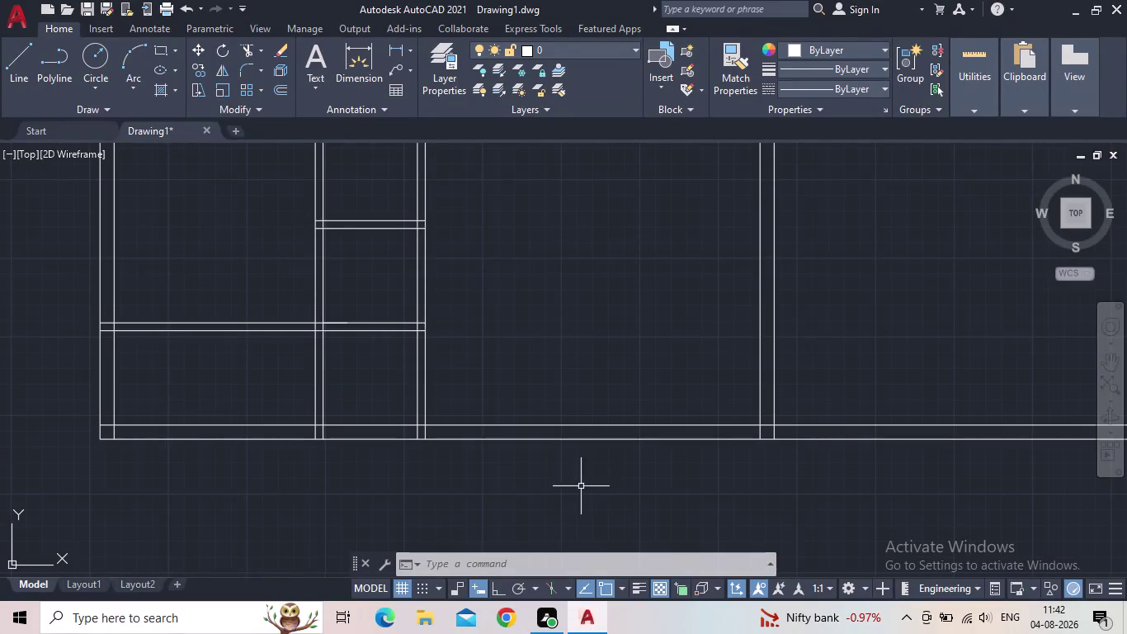
Pan and zoom the plan toward the right-hand wall area.
middle_drag(592, 491, 592, 479)
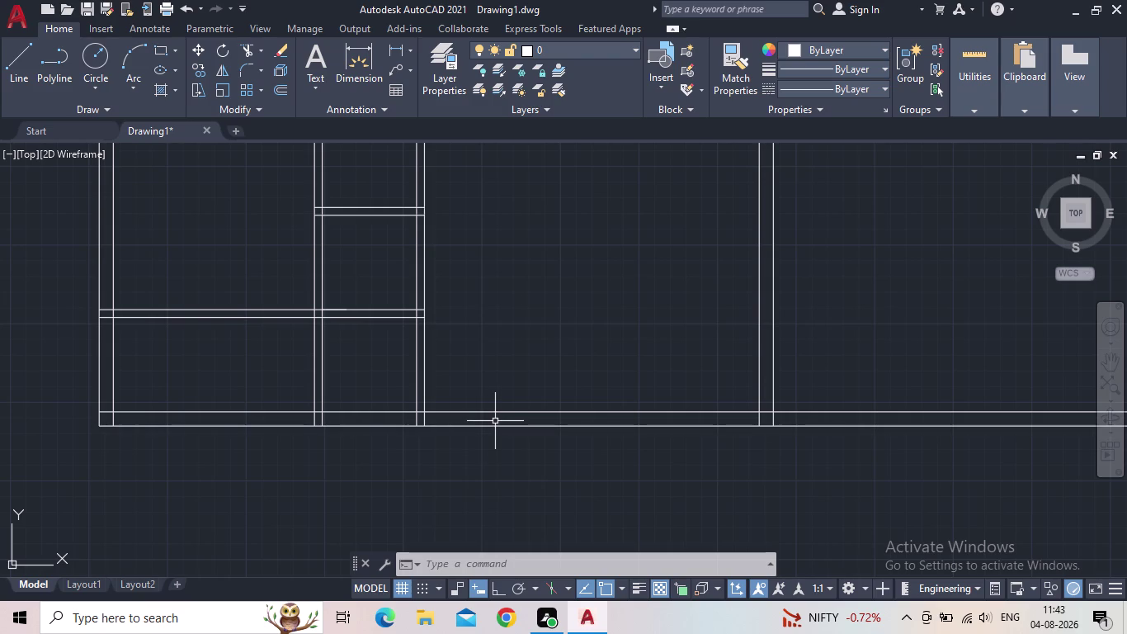
middle_drag(532, 495, 620, 482)
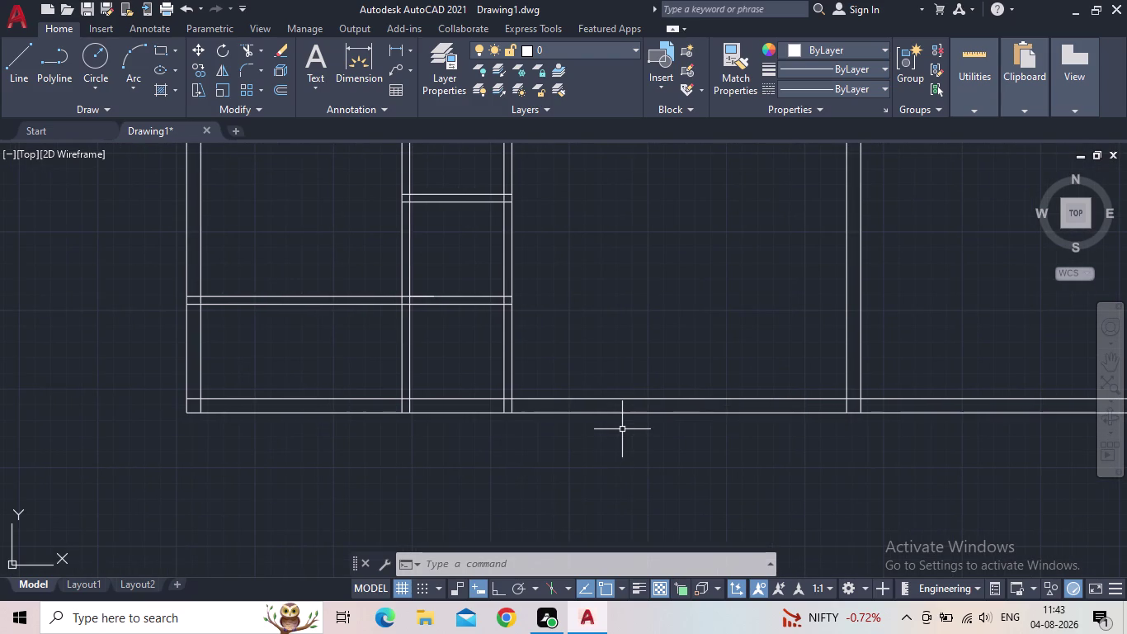
scroll(down, 3)
middle_drag(622, 462, 551, 443)
scroll(up, 3)
key(l)
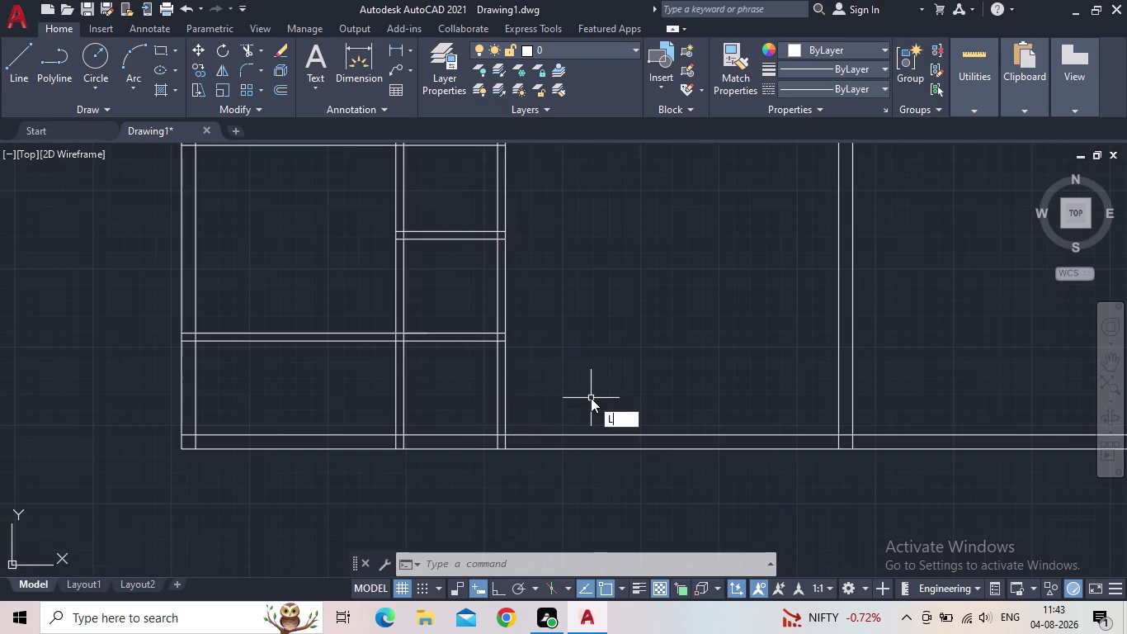
key(BackSpace)
Start a 13'2" offset of the bottom wall line, then abandon it.
key(o)
key(Return)
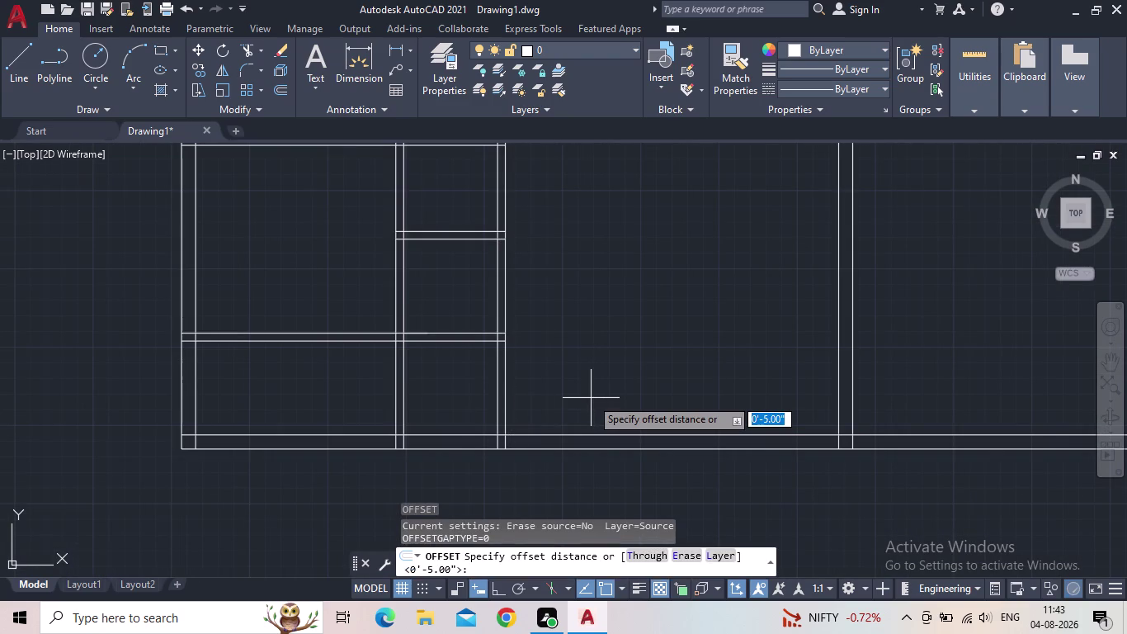
text(13'2)
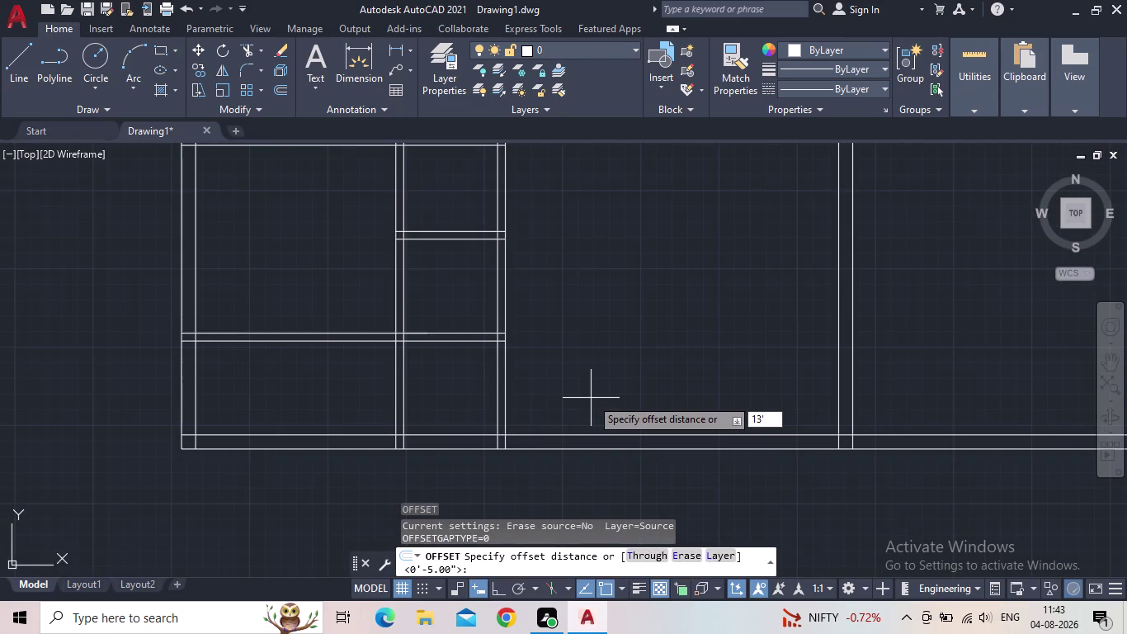
text(")
key(Return)
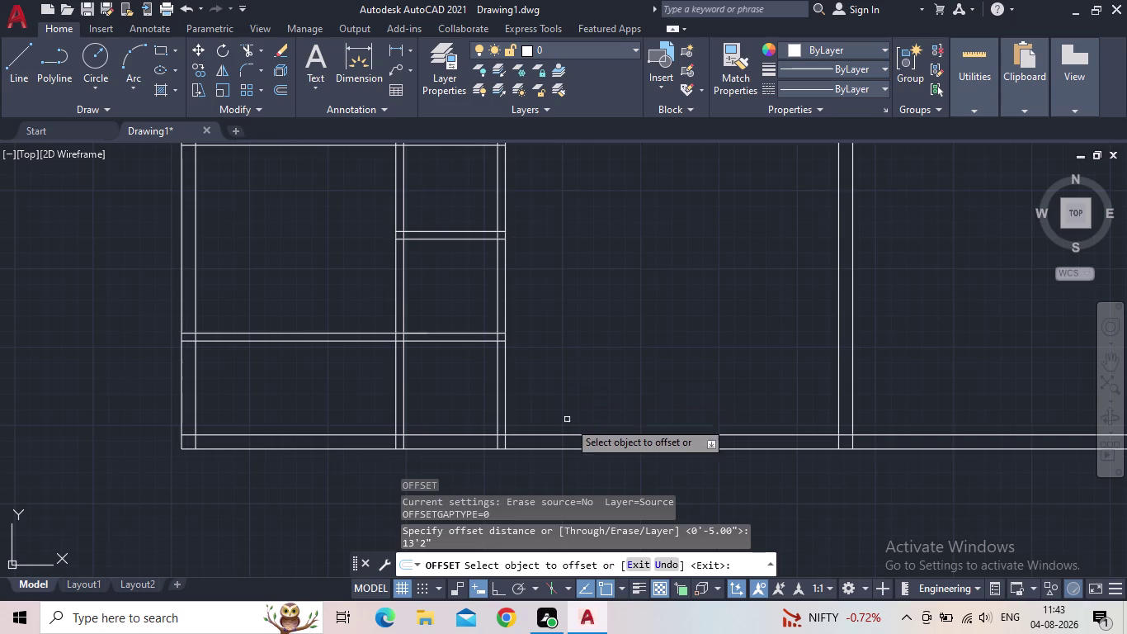
click(592, 435)
scroll(down, 3)
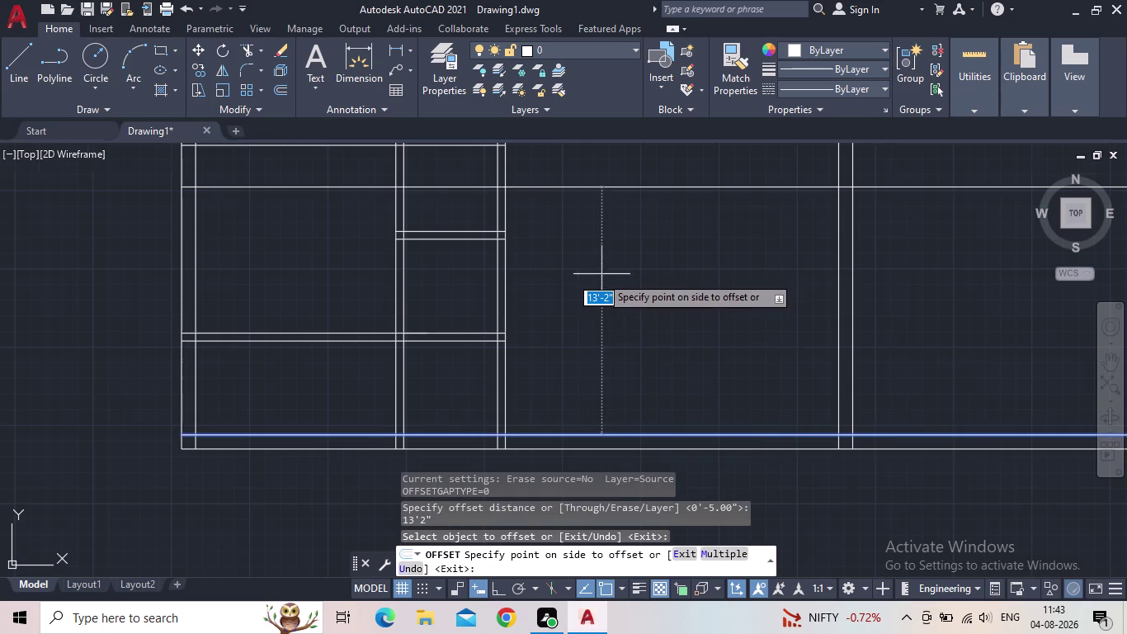
middle_drag(601, 275, 575, 344)
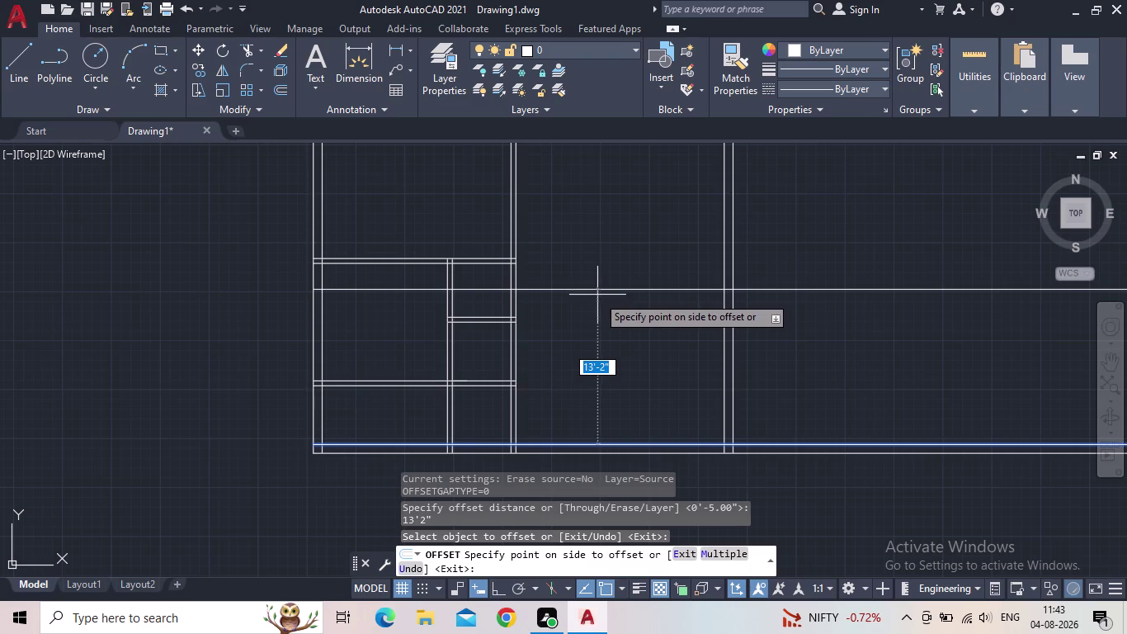
key(Escape)
scroll(down, 3)
middle_drag(597, 332, 554, 376)
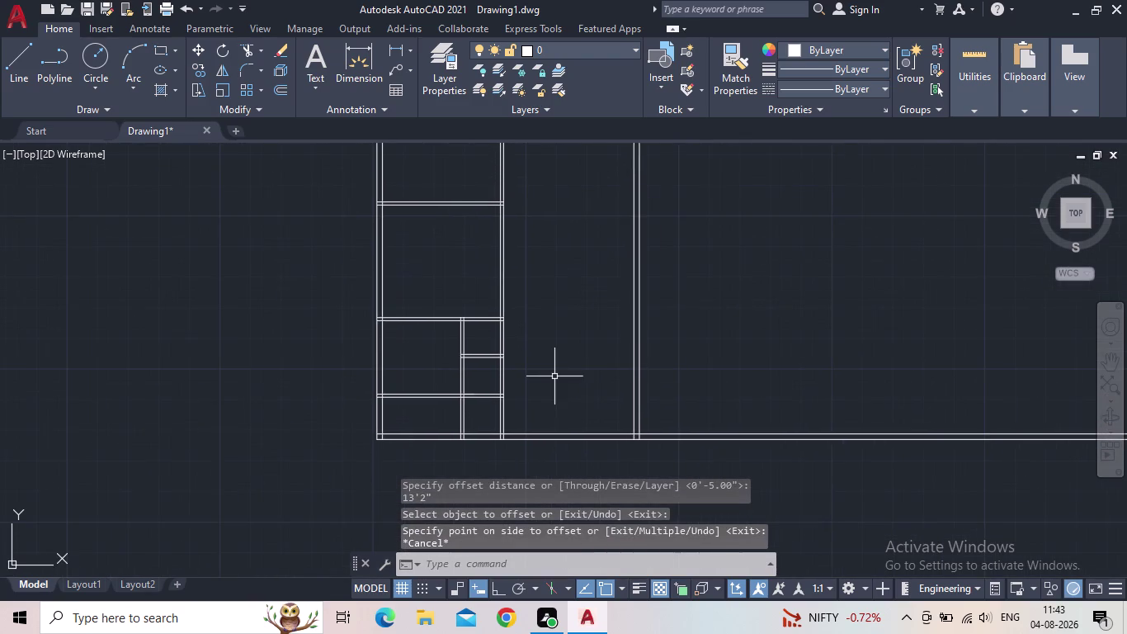
Try extending a wall line with EX, then cancel the failed attempt.
text(EX)
key(space)
scroll(up, 3)
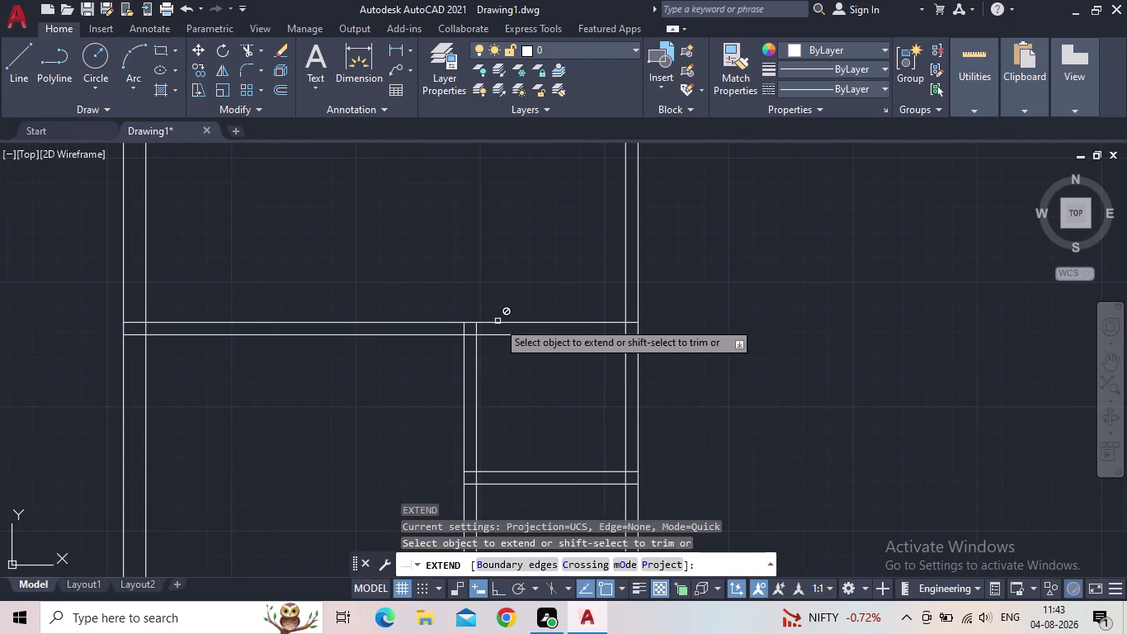
click(529, 321)
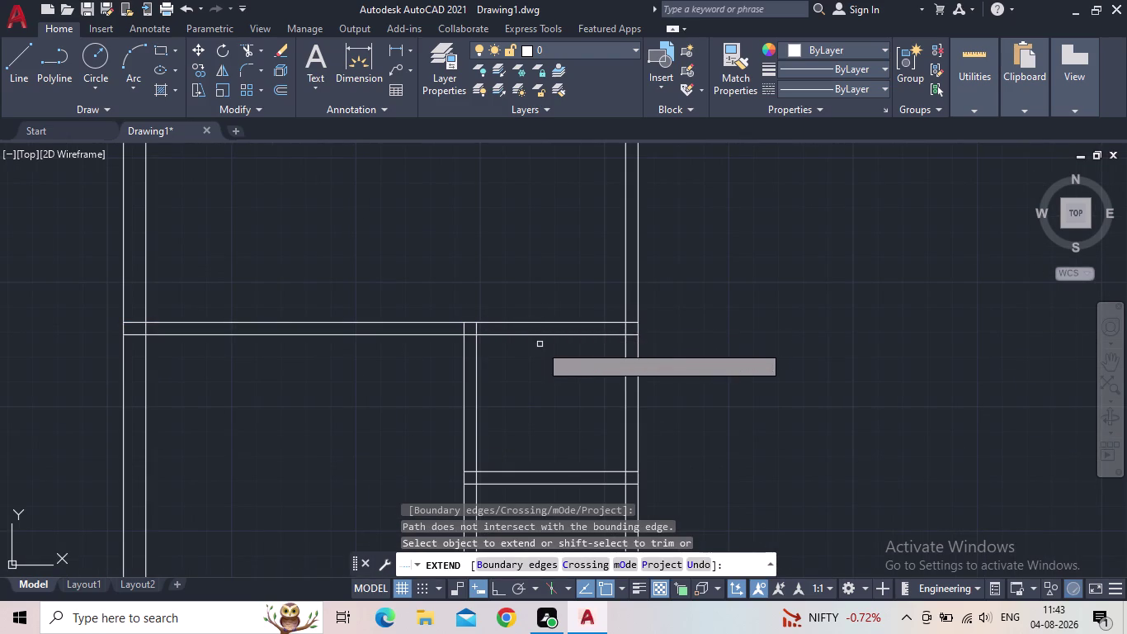
click(540, 334)
key(Escape)
key(Escape)
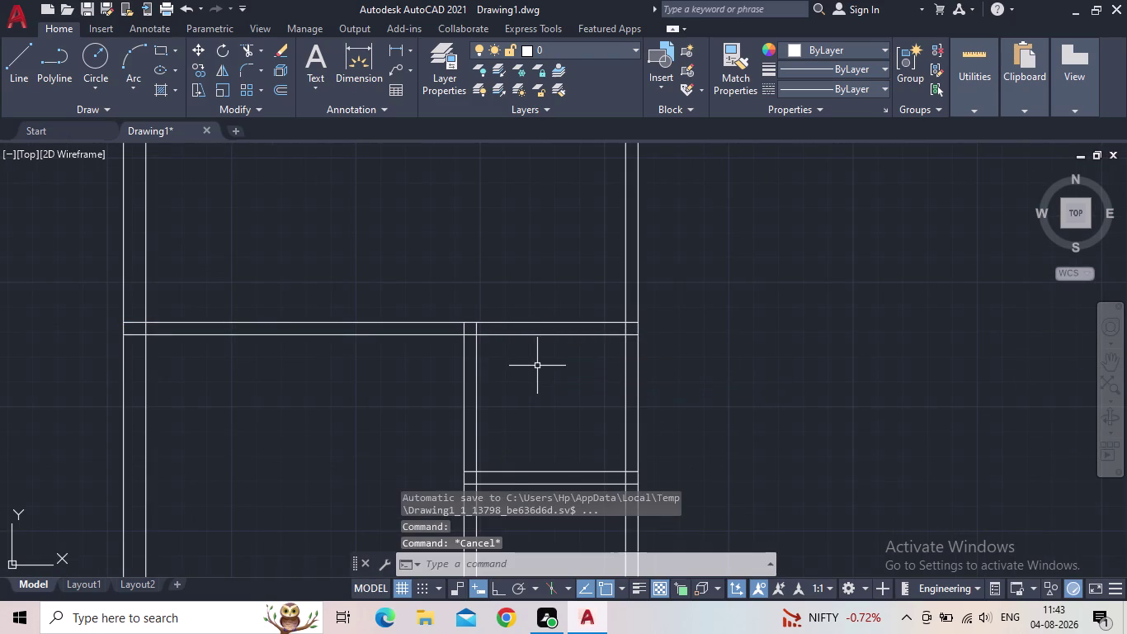
Extend both horizontal wall lines to the right wall using picks and a fence.
text(E)
text(X)
key(space)
scroll(down, 3)
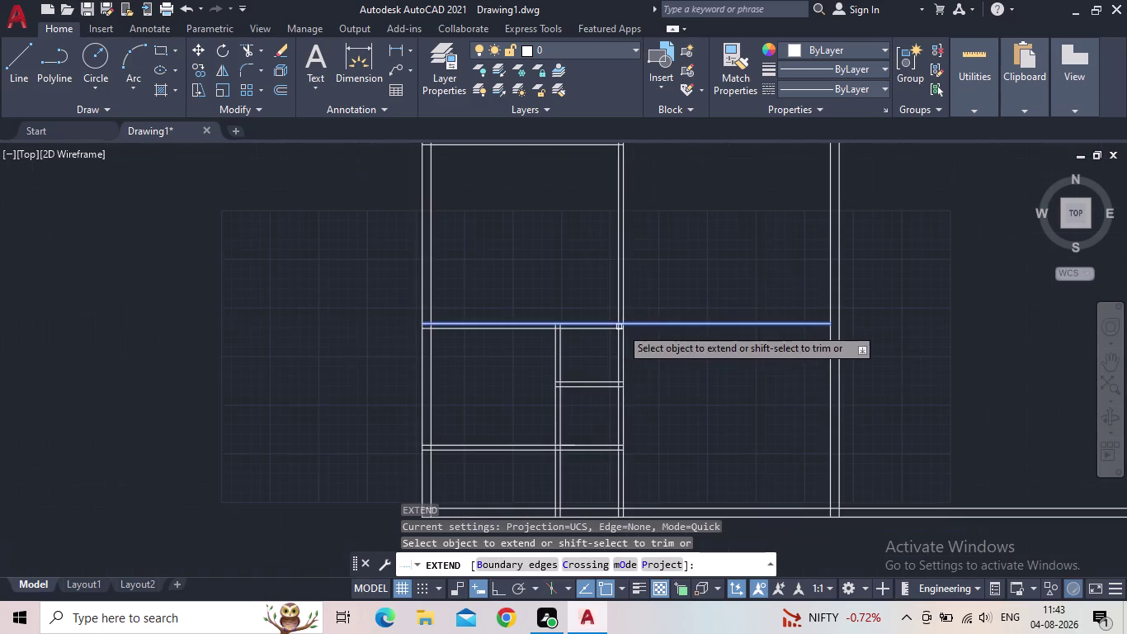
middle_drag(671, 346, 635, 357)
click(572, 338)
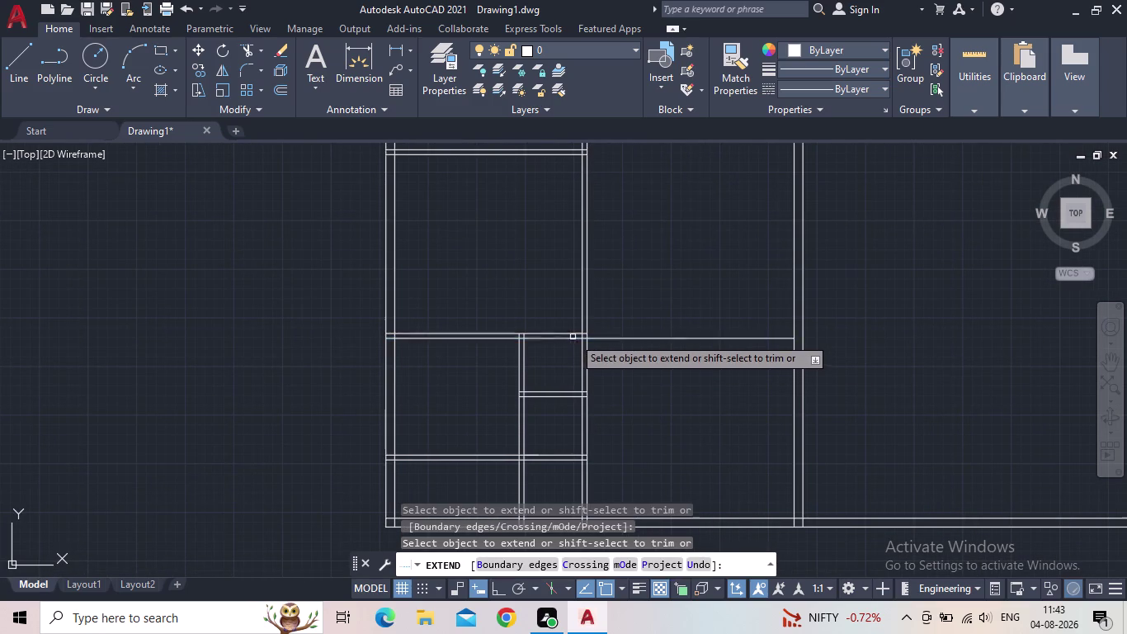
click(579, 332)
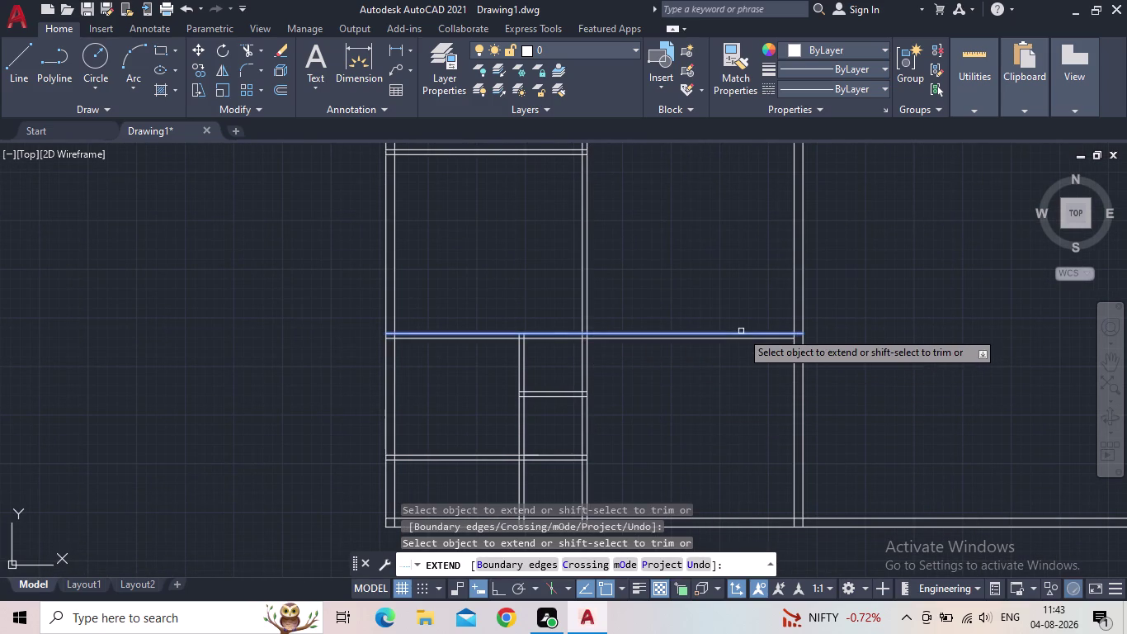
click(741, 331)
click(742, 341)
click(741, 337)
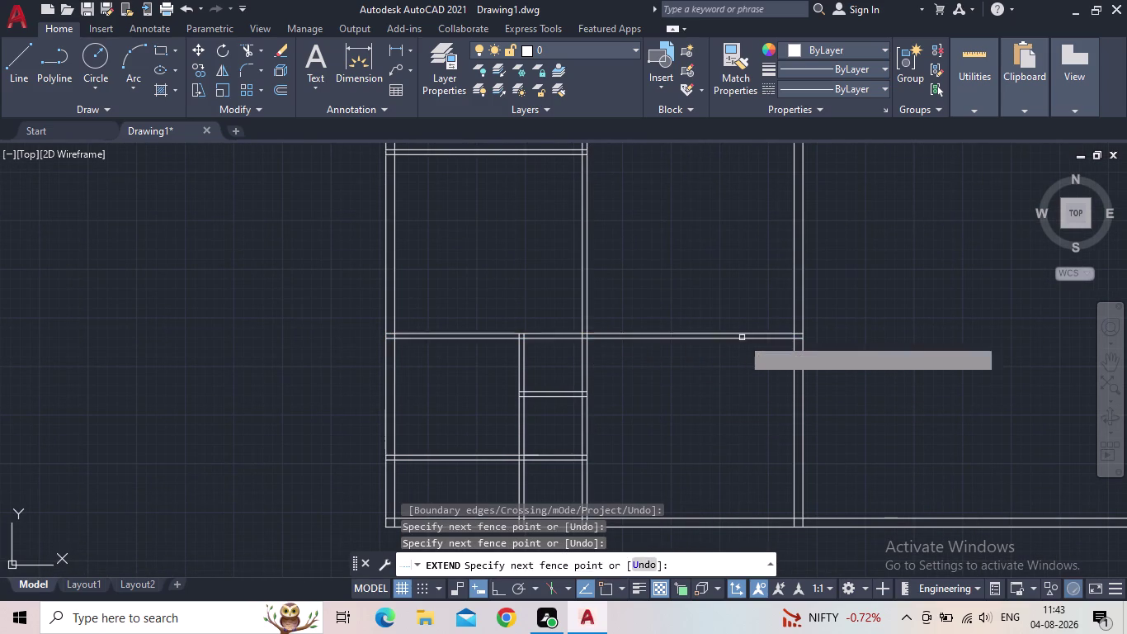
key(Escape)
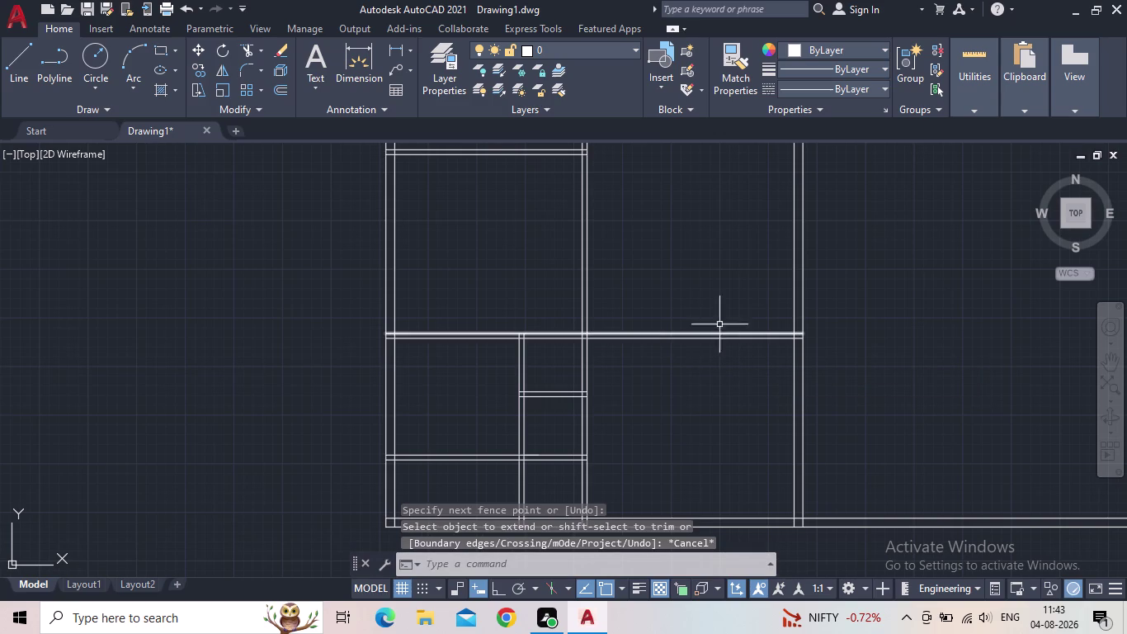
Pan and zoom to review the extended wall junction.
scroll(down, 3)
middle_drag(728, 315, 682, 326)
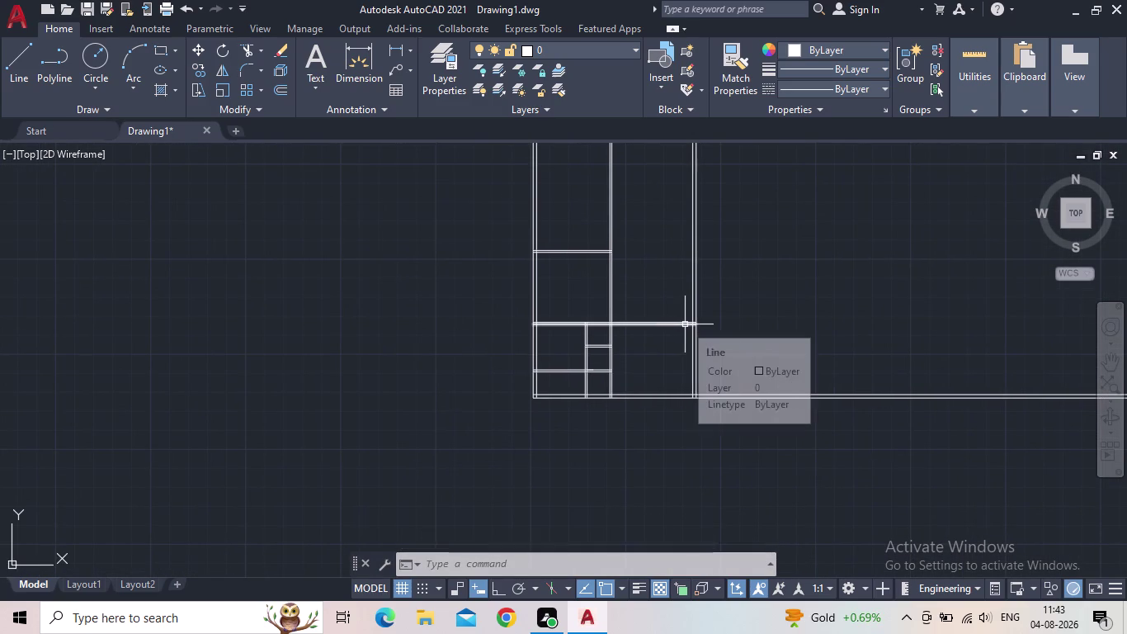
scroll(up, 3)
scroll(up, 3)
middle_drag(676, 315, 661, 381)
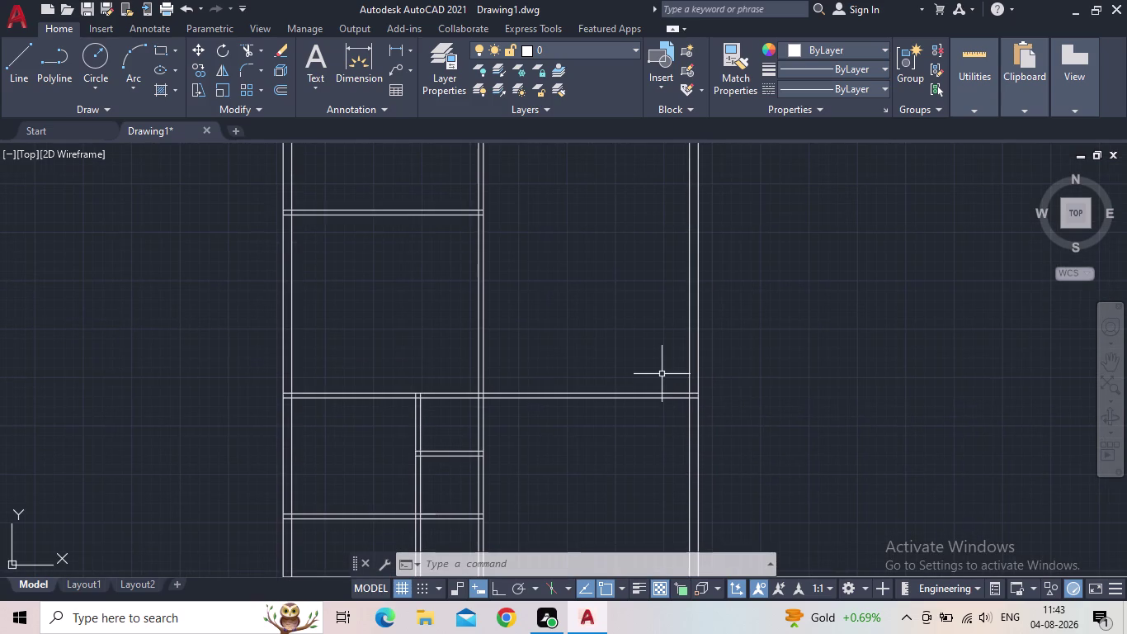
Offset the horizontal wall line 13'7" upward.
key(o)
key(Return)
text(1)
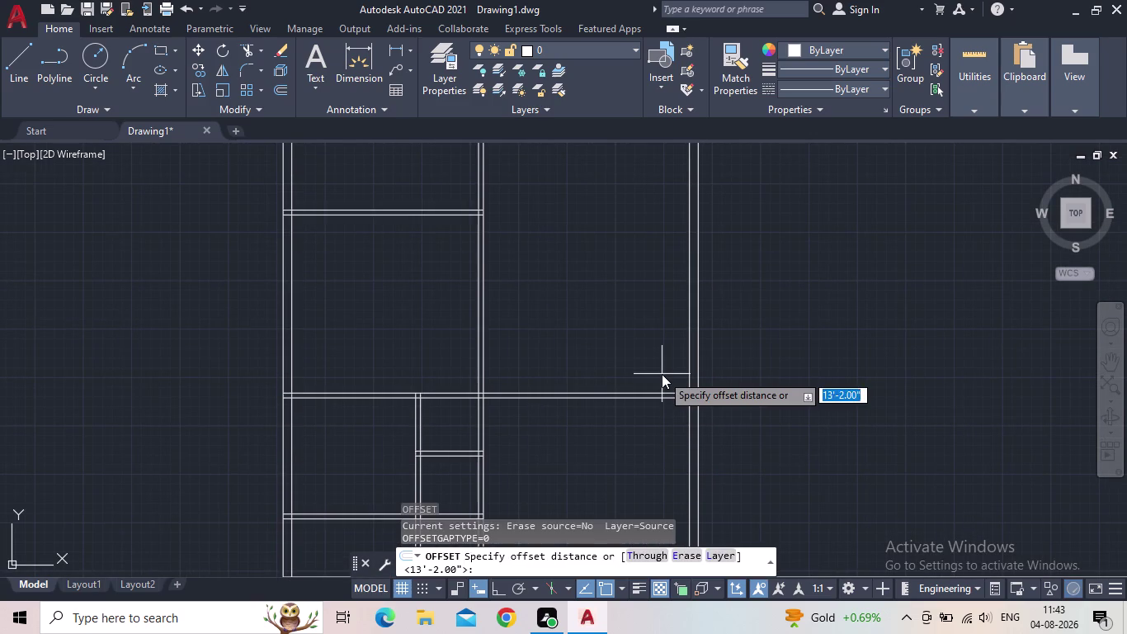
text(3')
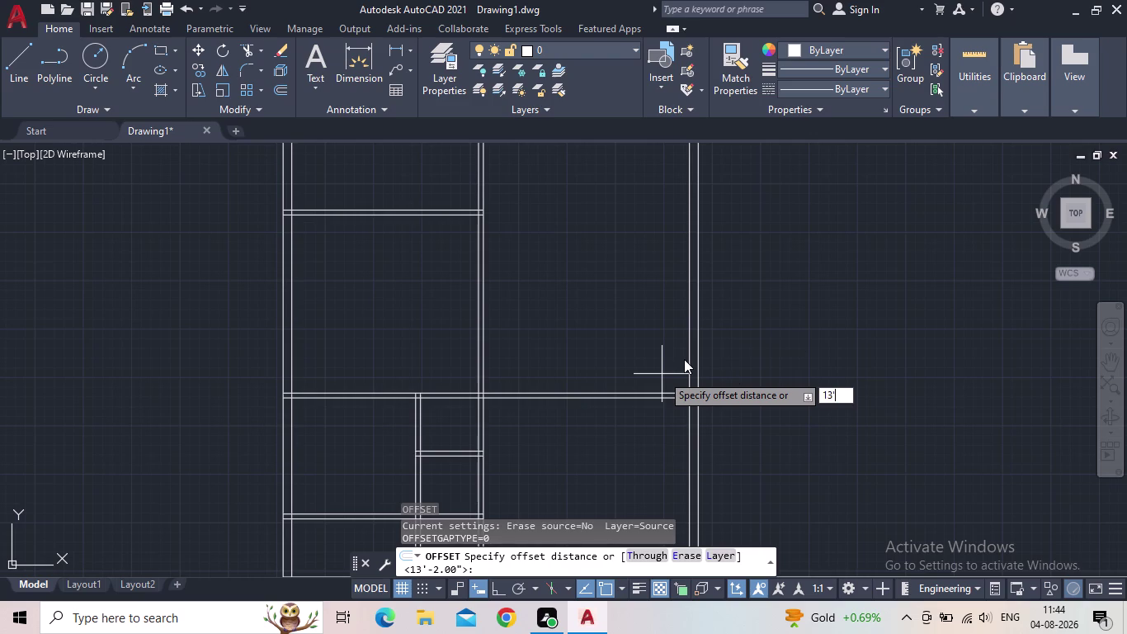
key(7)
key(shift+quotedbl)
key(Return)
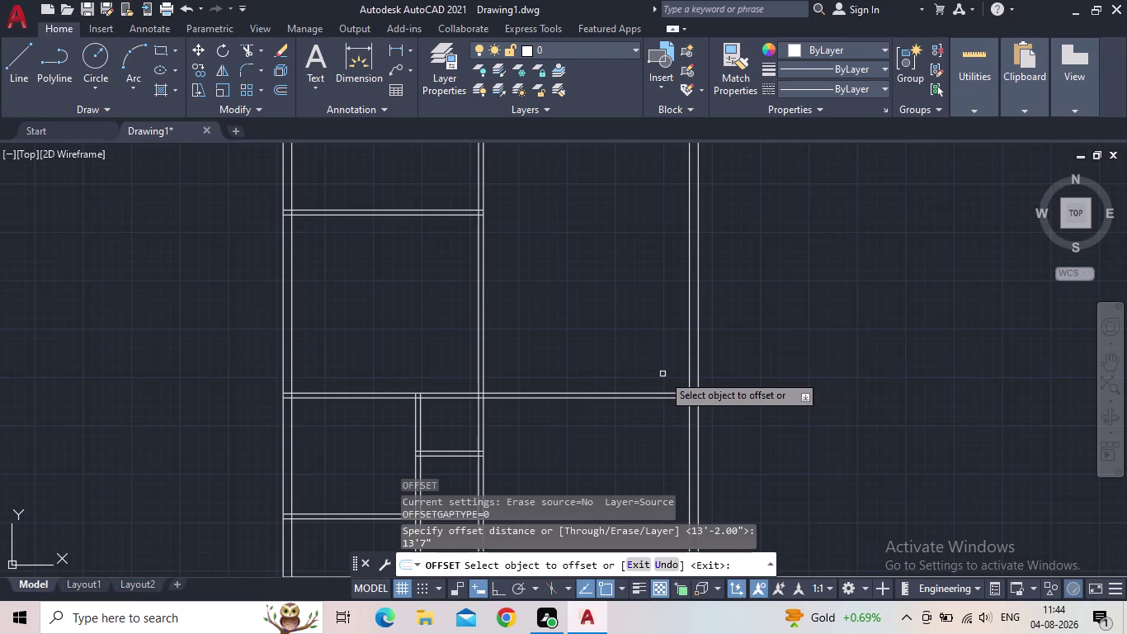
click(581, 393)
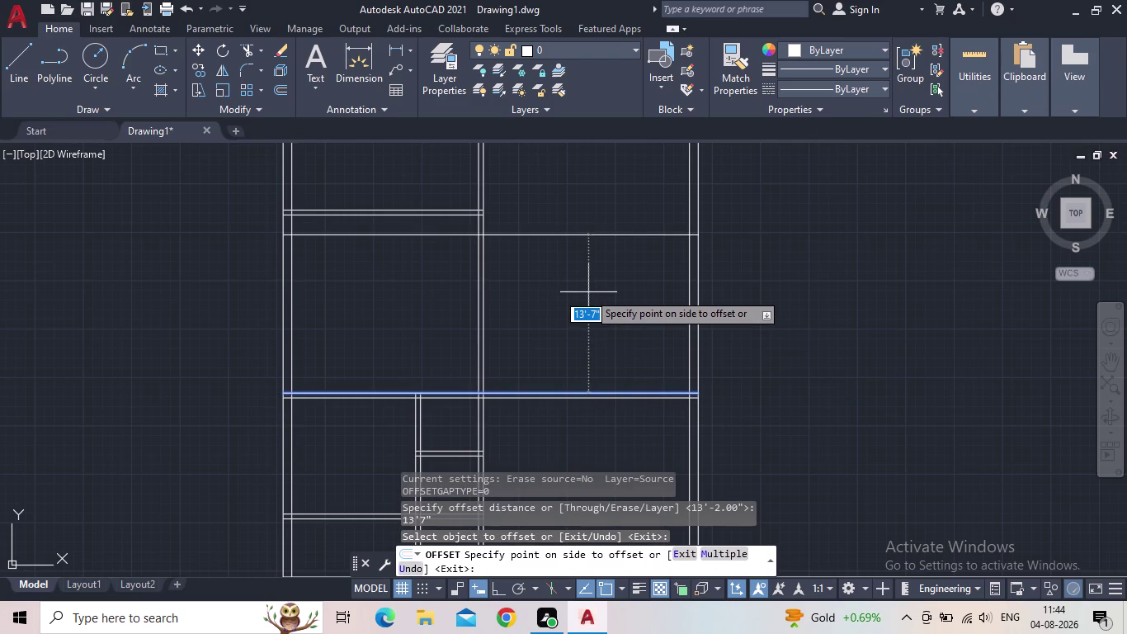
click(588, 292)
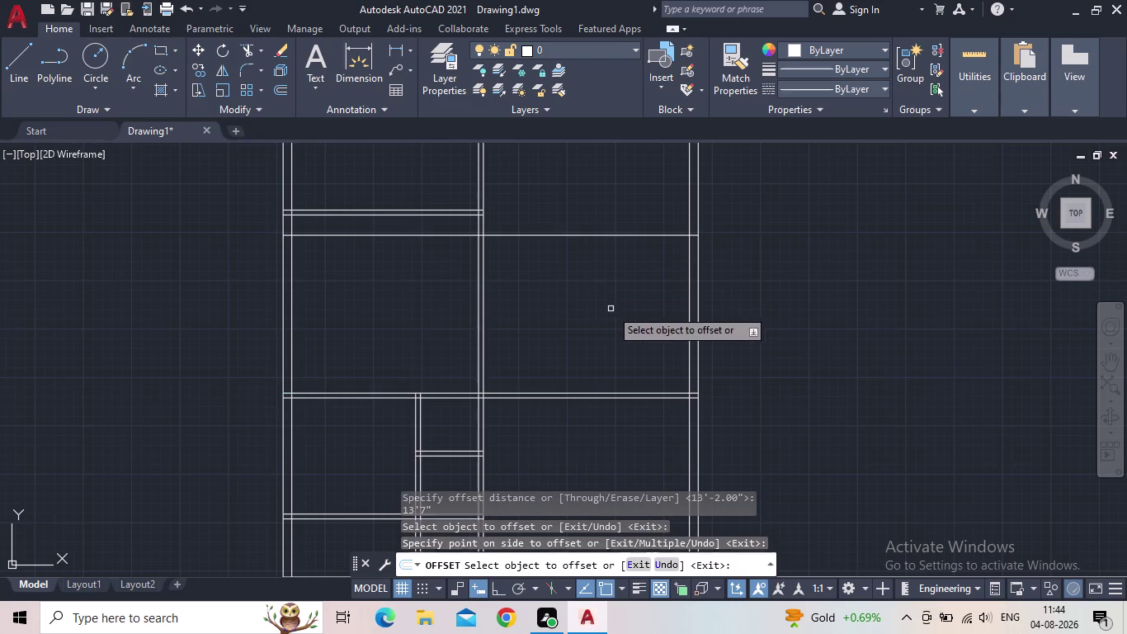
middle_drag(612, 308, 593, 380)
Start a 5" offset of the new line, then cancel it.
key(o)
key(Return)
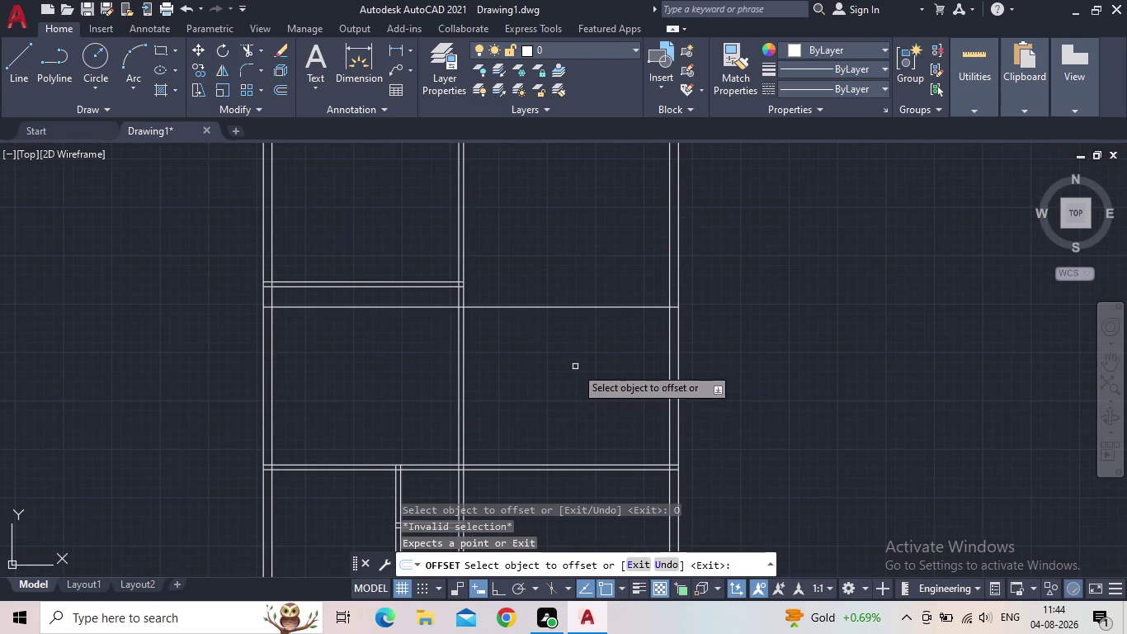
text(5")
key(Return)
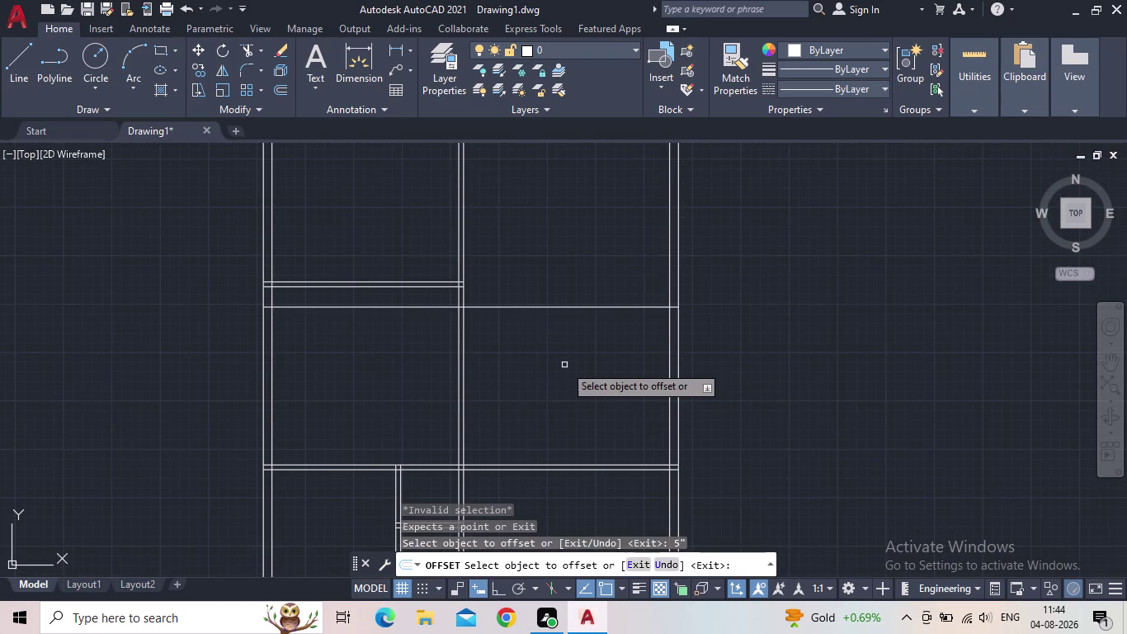
click(521, 305)
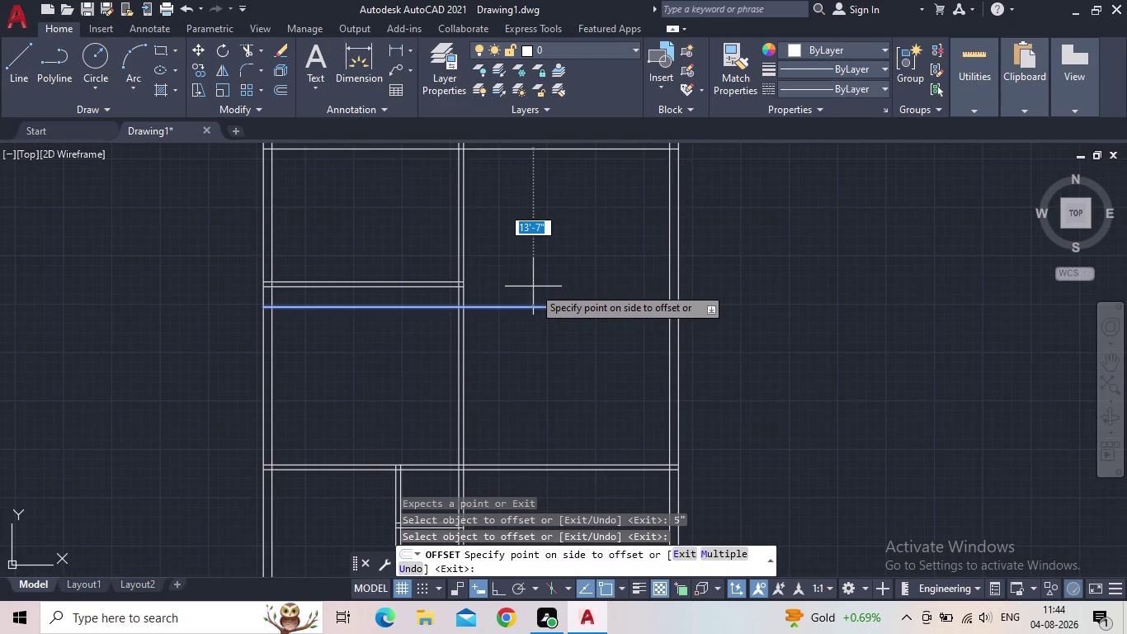
key(Escape)
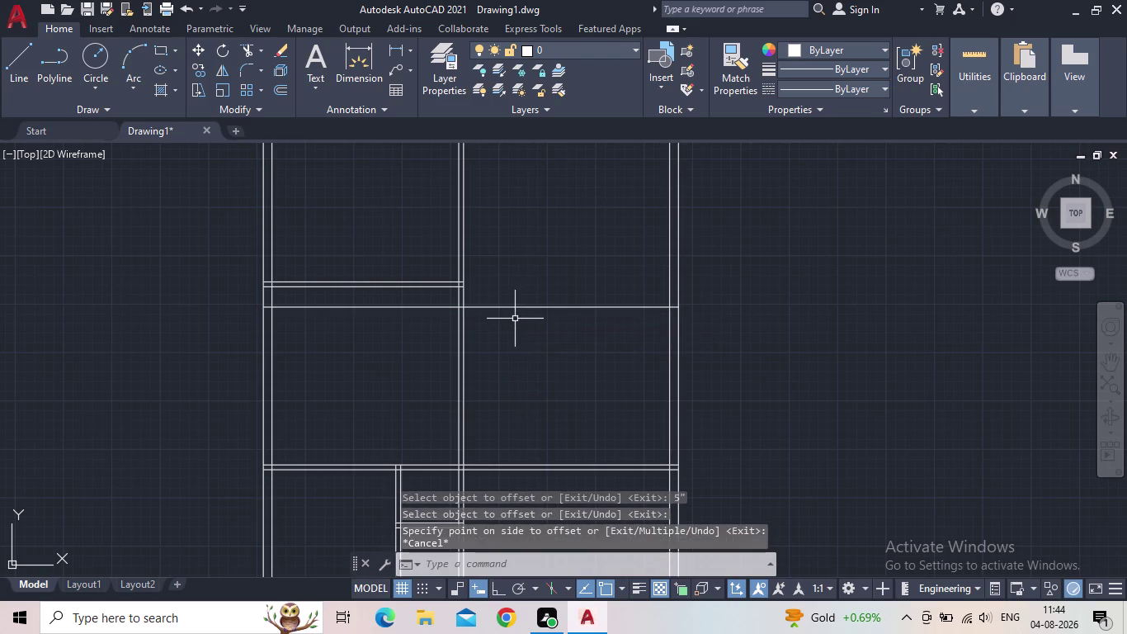
Offset the new horizontal line 5" upward to form the double-line wall.
key(o)
key(Return)
text(5")
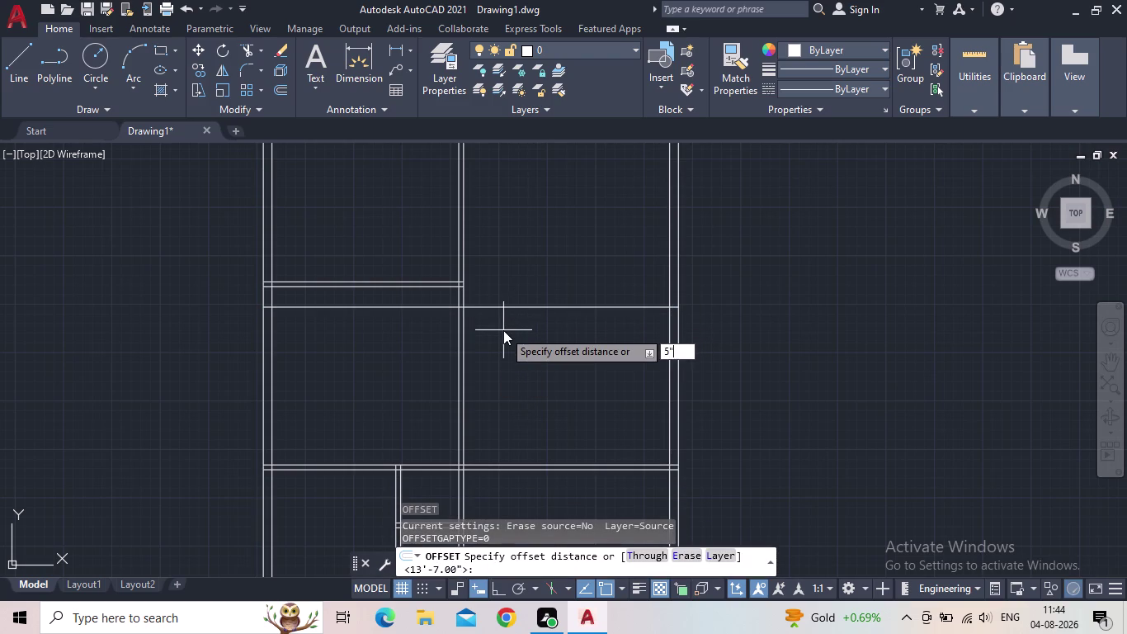
key(Return)
click(513, 305)
click(517, 288)
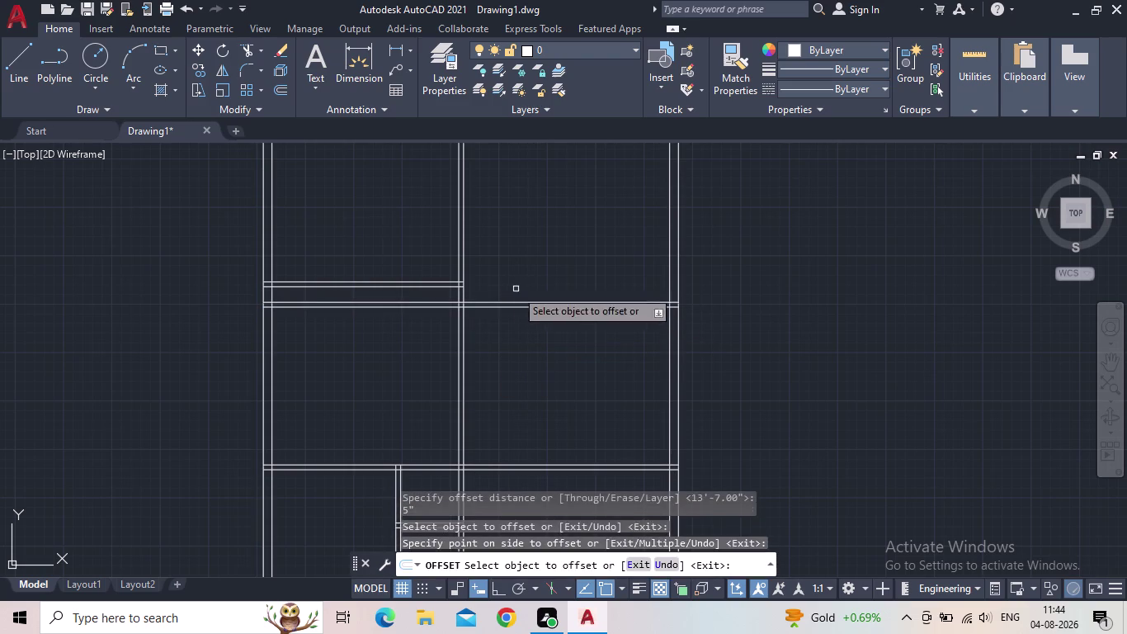
key(Escape)
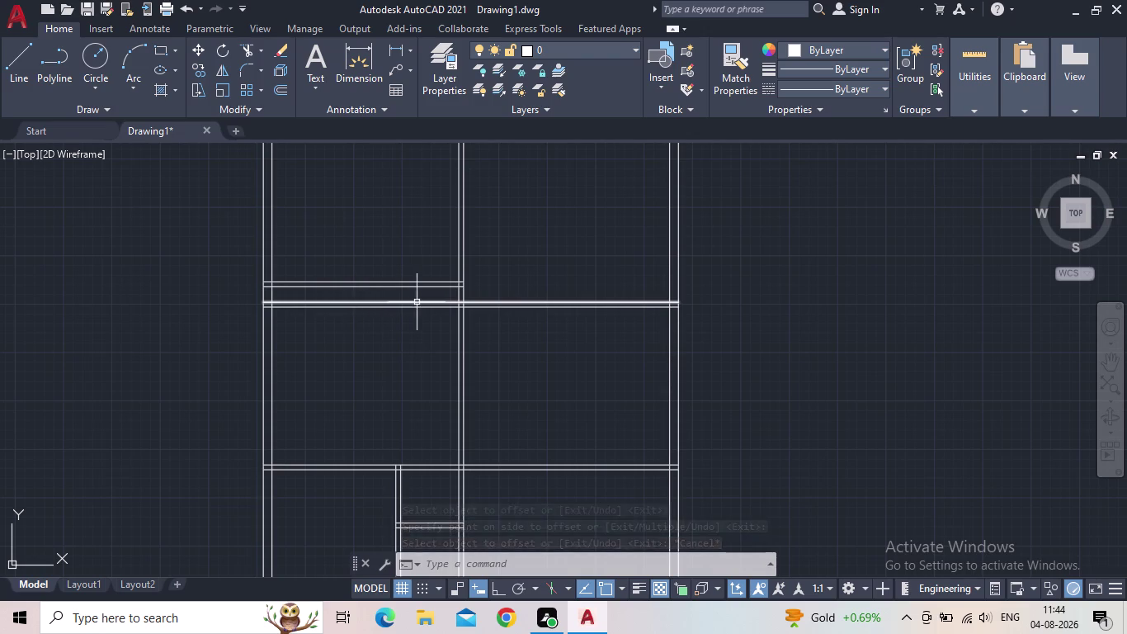
Trim the overhanging wall segments at the vertical walls with three TR fences.
key(t)
text(R)
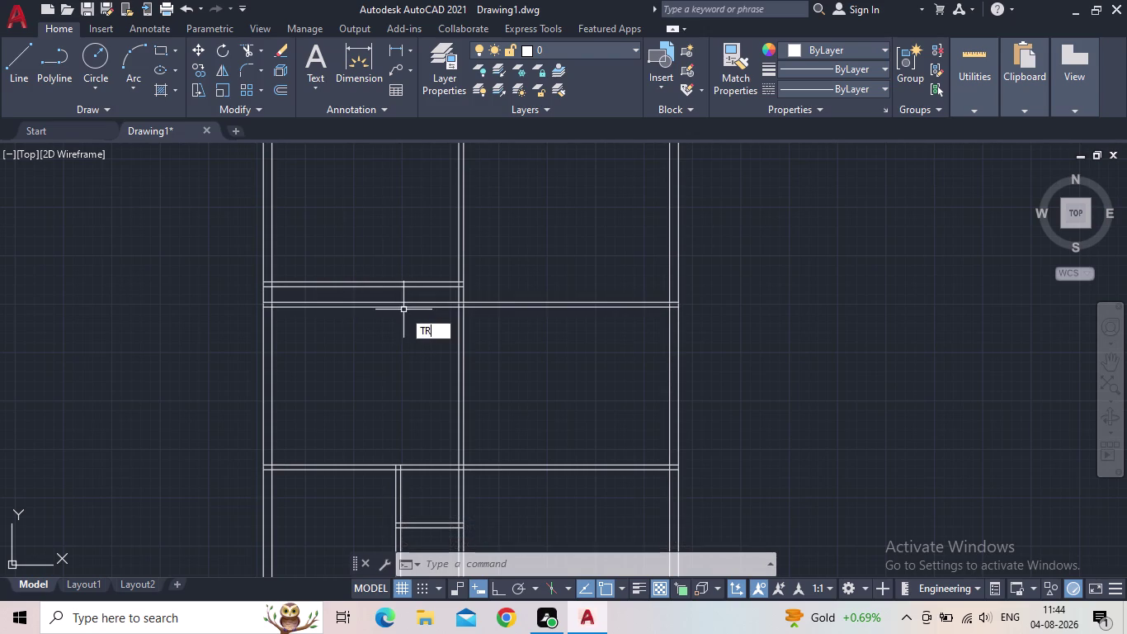
key(space)
drag(406, 319, 393, 297)
scroll(up, 3)
drag(281, 337, 290, 279)
scroll(down, 3)
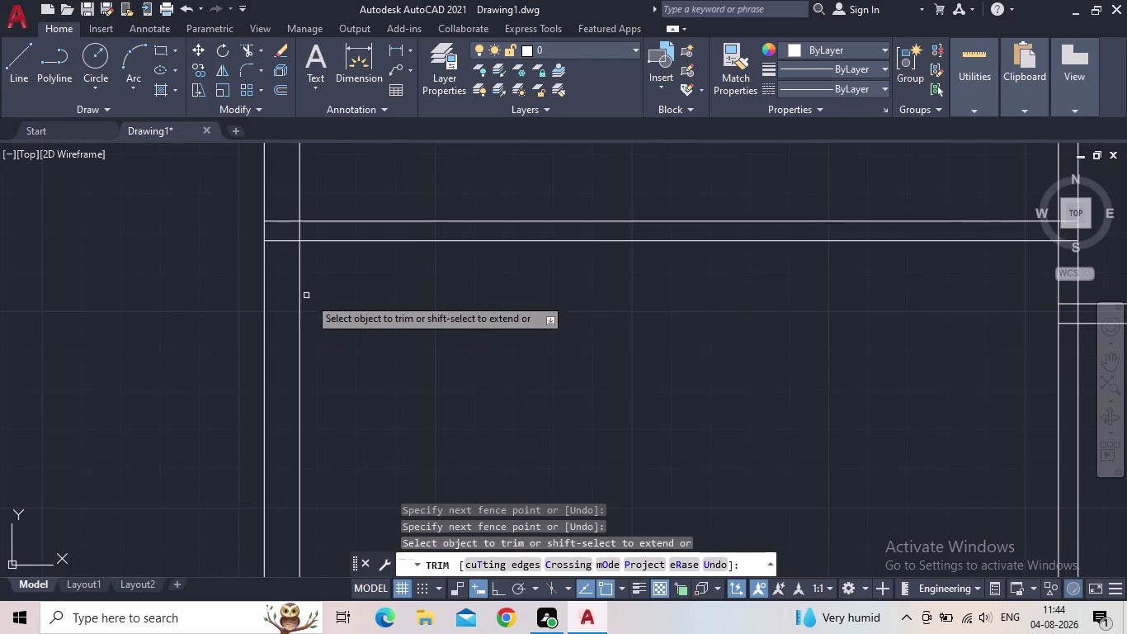
scroll(down, 3)
middle_drag(480, 353, 398, 360)
scroll(up, 3)
drag(409, 325, 406, 265)
scroll(down, 3)
key(Escape)
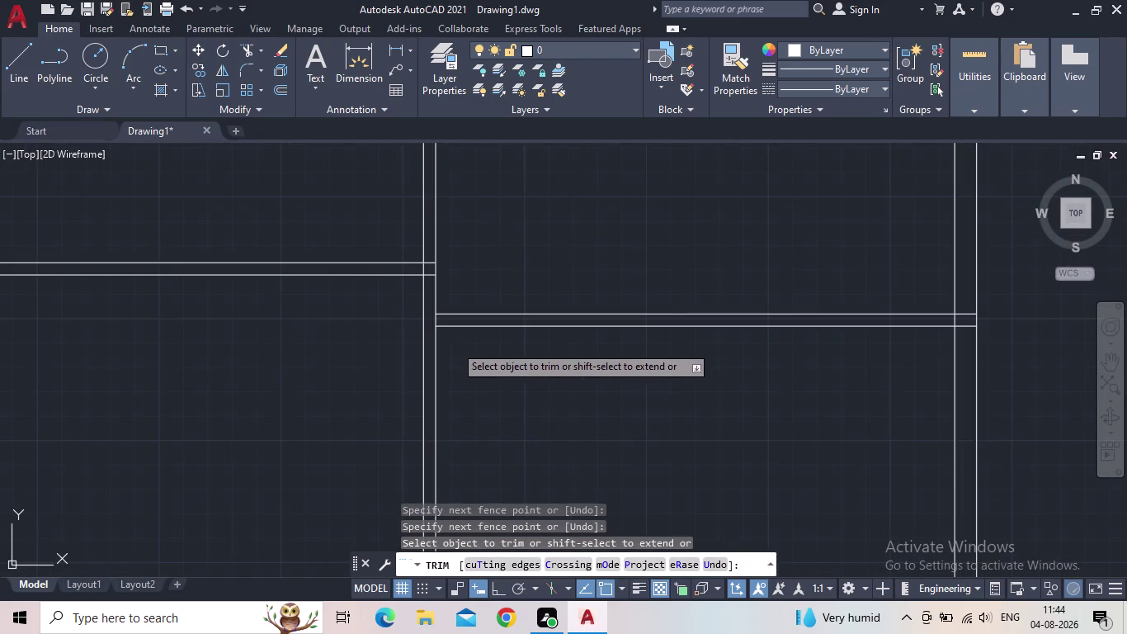
Pan across the plan to the remaining wall junctions.
scroll(down, 3)
middle_drag(511, 361, 565, 384)
scroll(down, 3)
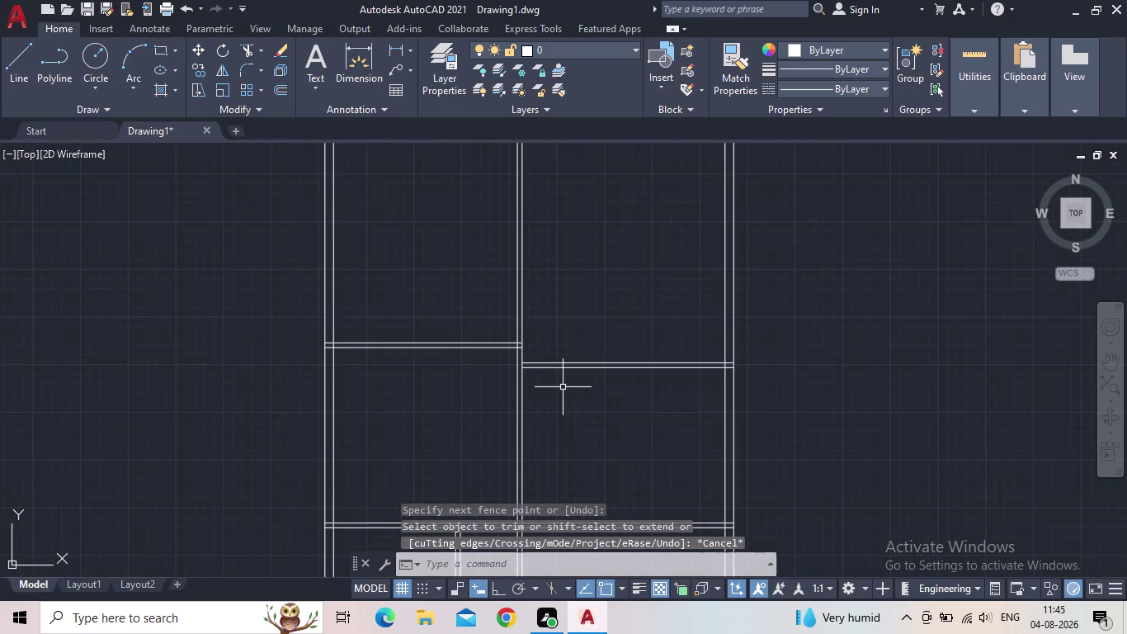
middle_drag(565, 389, 538, 407)
scroll(down, 3)
scroll(up, 3)
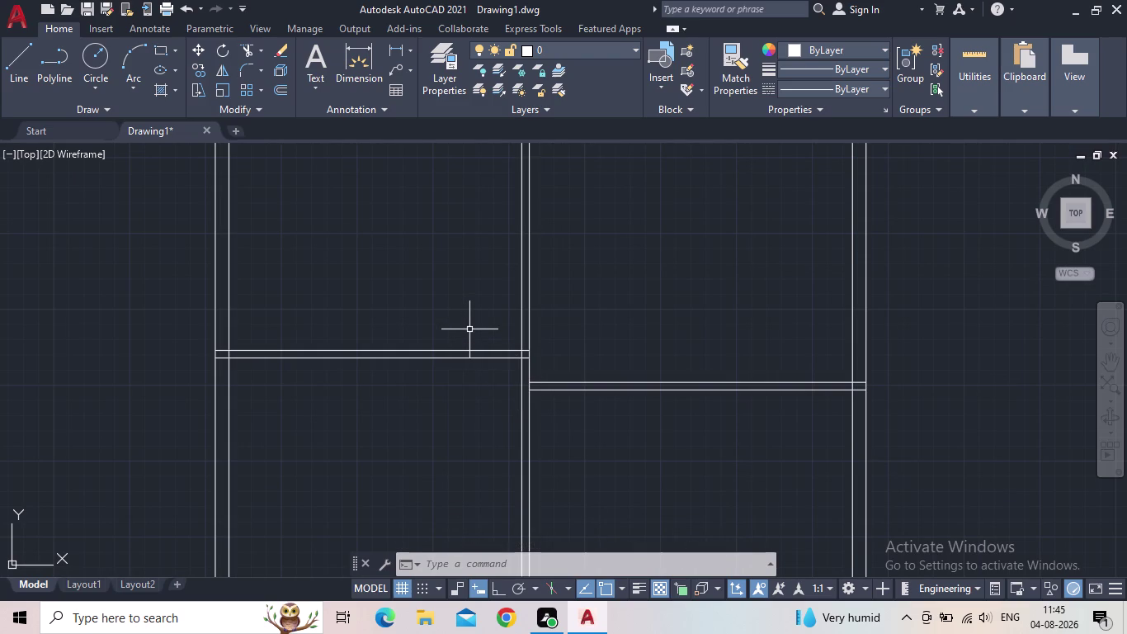
middle_drag(462, 391, 654, 471)
scroll(down, 3)
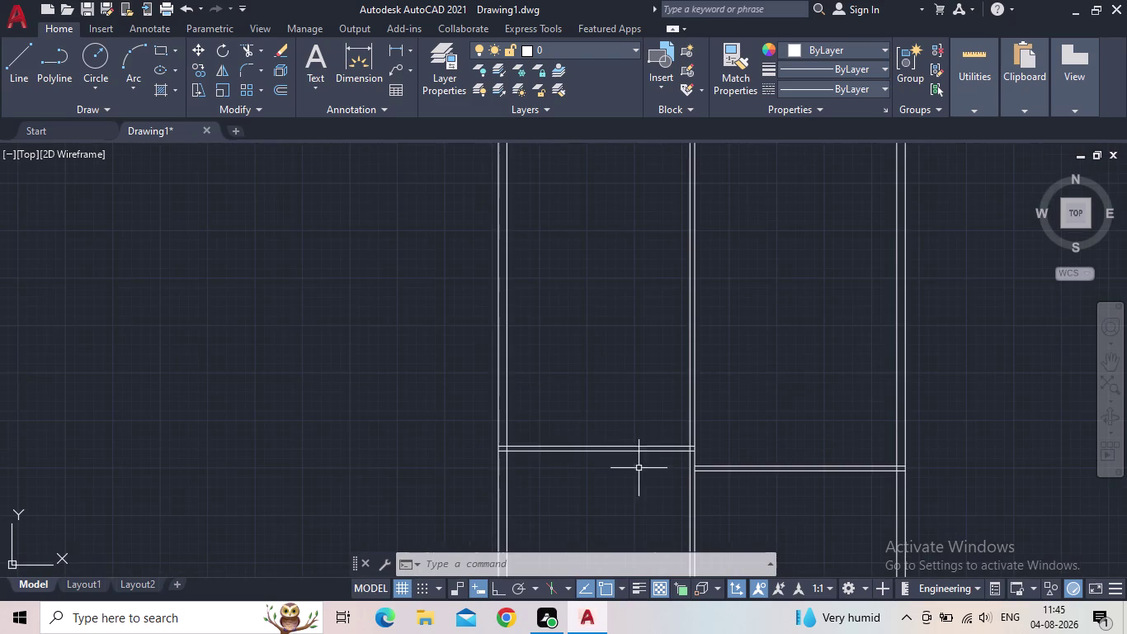
scroll(down, 3)
scroll(up, 3)
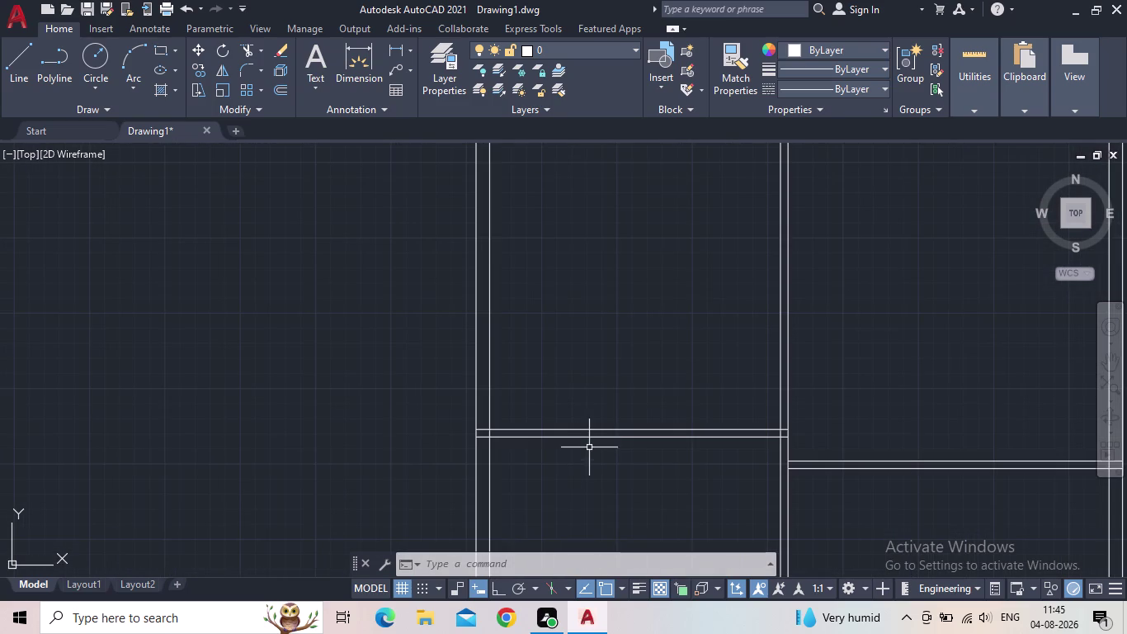
middle_drag(612, 473, 636, 402)
scroll(down, 3)
middle_drag(652, 451, 641, 382)
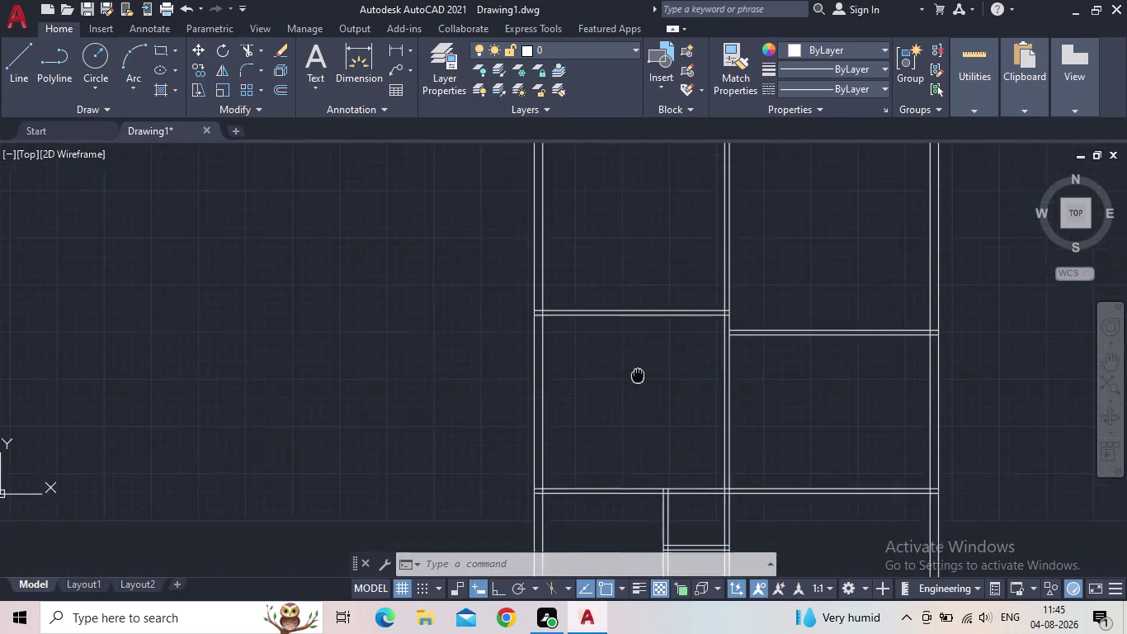
middle_drag(641, 382, 611, 332)
middle_drag(605, 319, 632, 419)
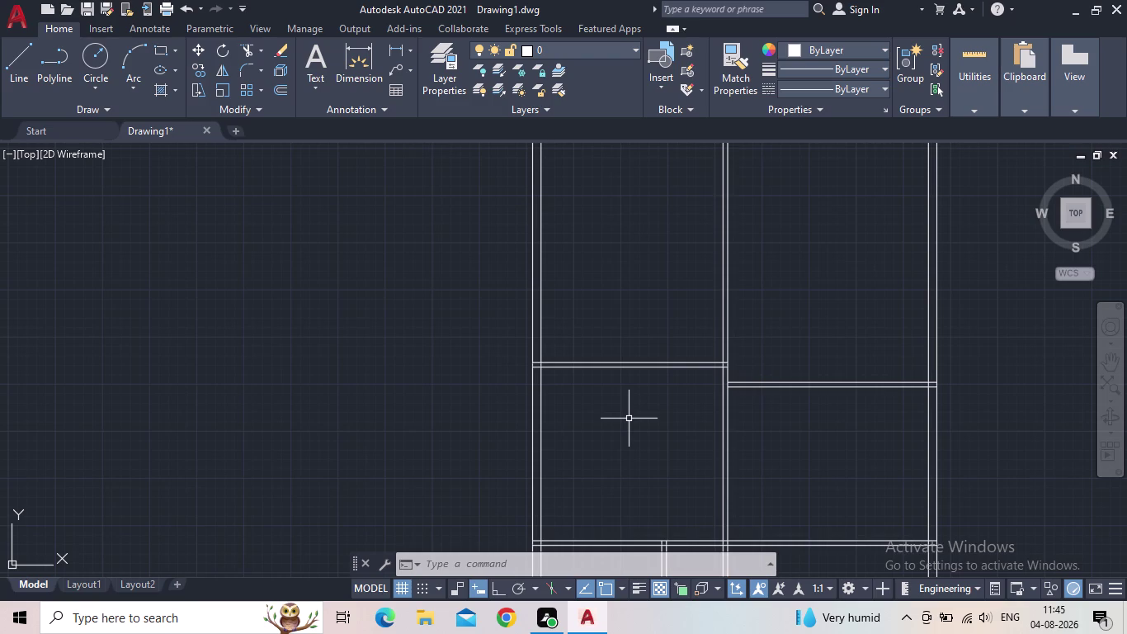
key(o)
key(Return)
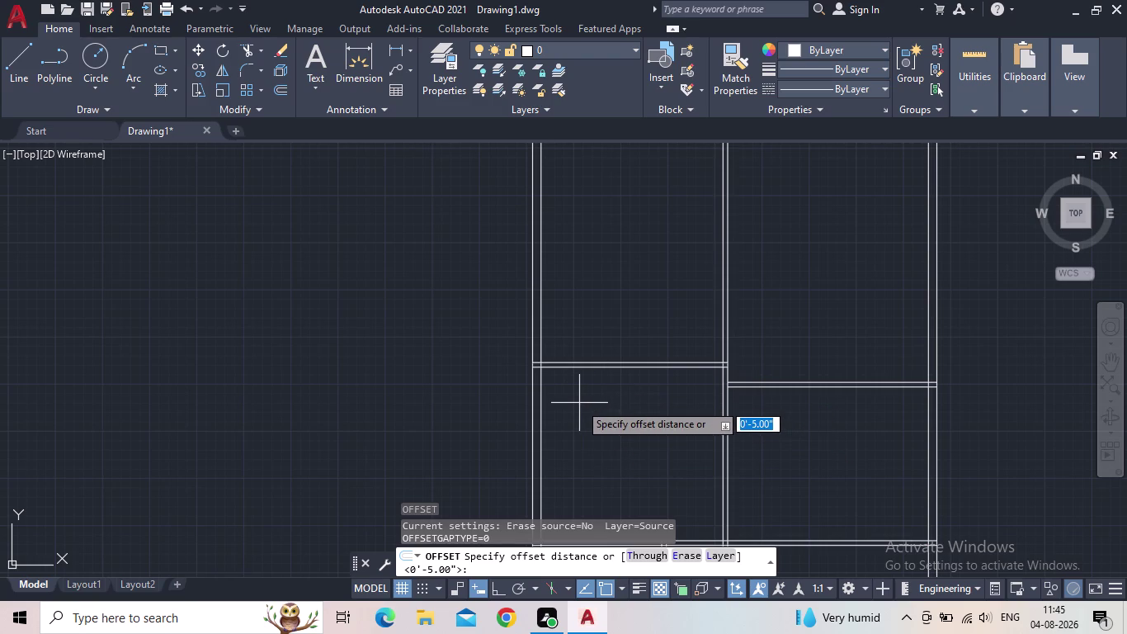
Offset the left vertical wall line 4'4" to the right.
key(Escape)
key(o)
key(Return)
text(4'4")
key(Return)
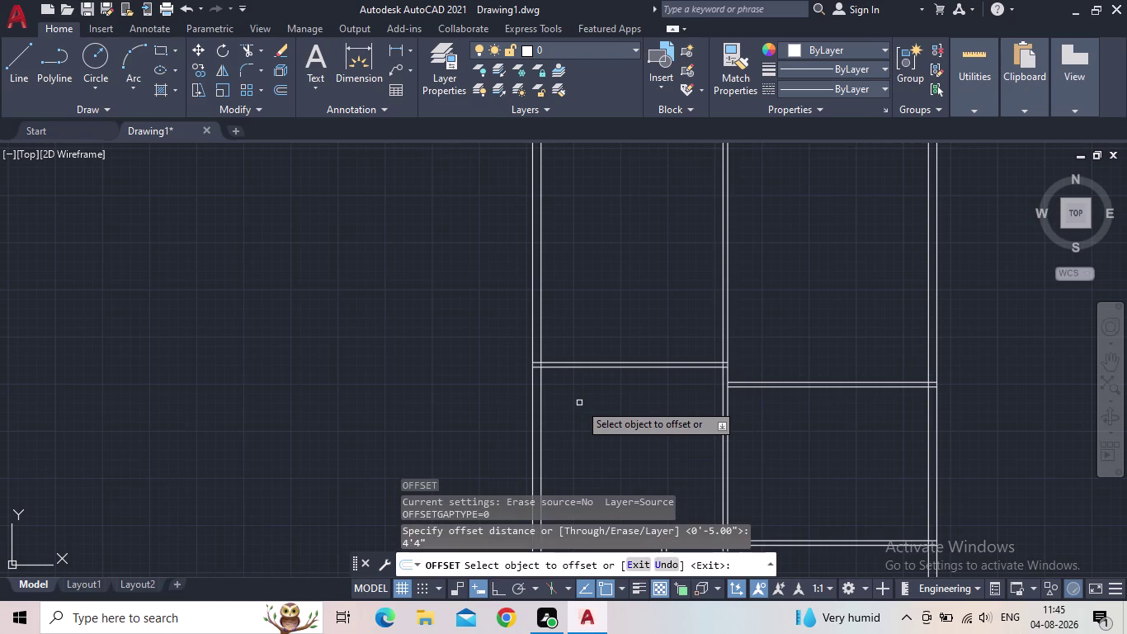
click(541, 343)
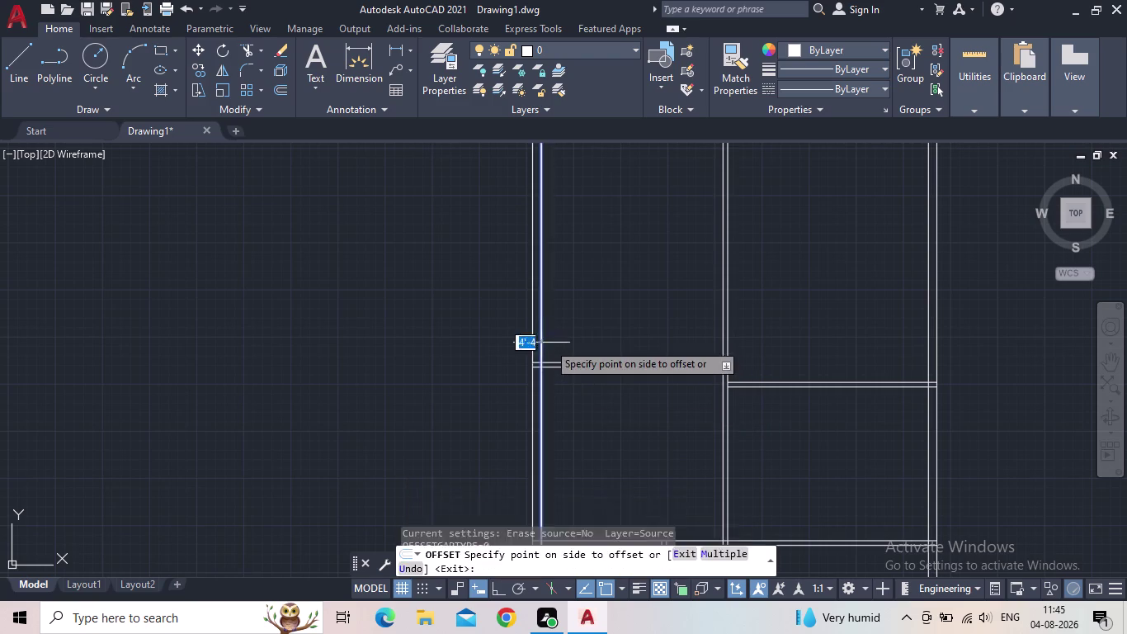
click(598, 340)
key(Escape)
Offset that new line 5" to form the first vertical wall.
key(o)
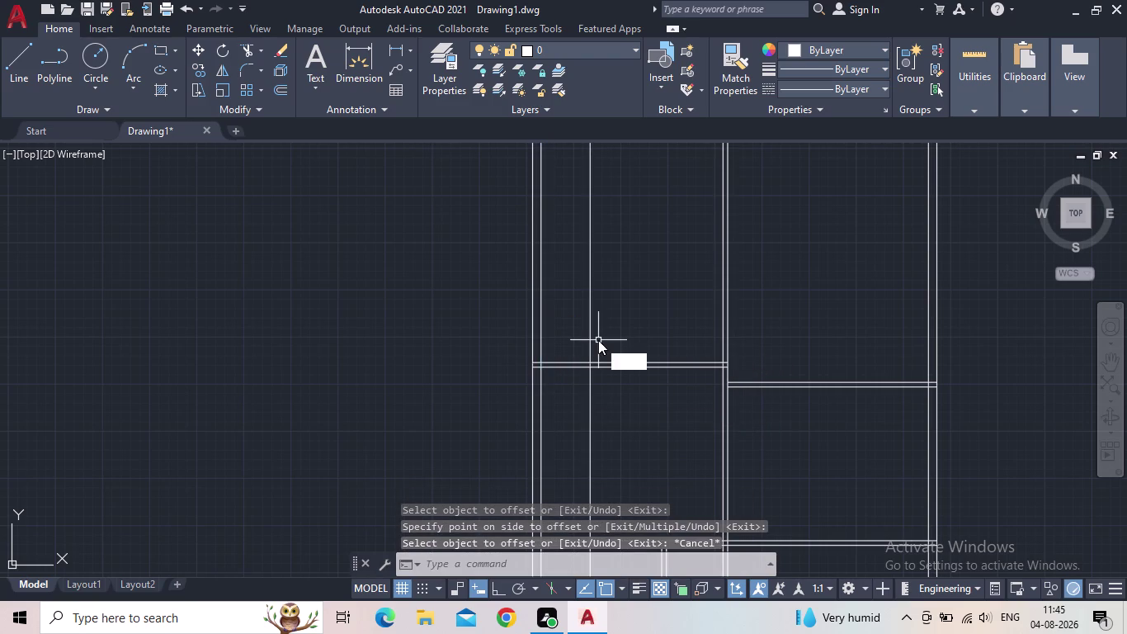
key(Return)
text(5")
key(Return)
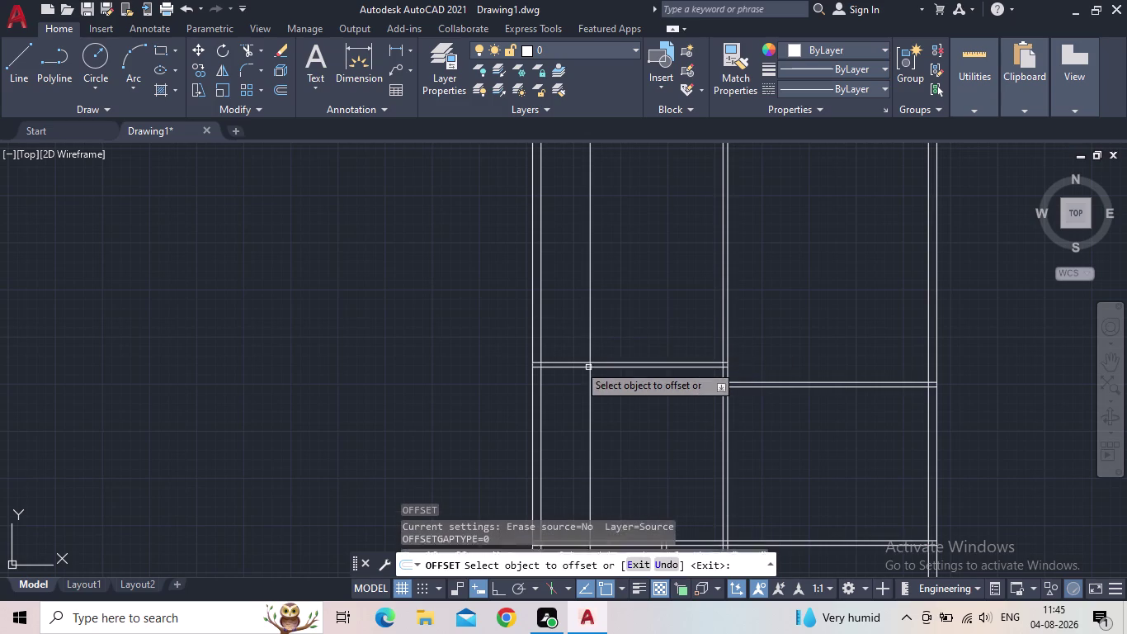
drag(590, 336, 599, 333)
click(616, 330)
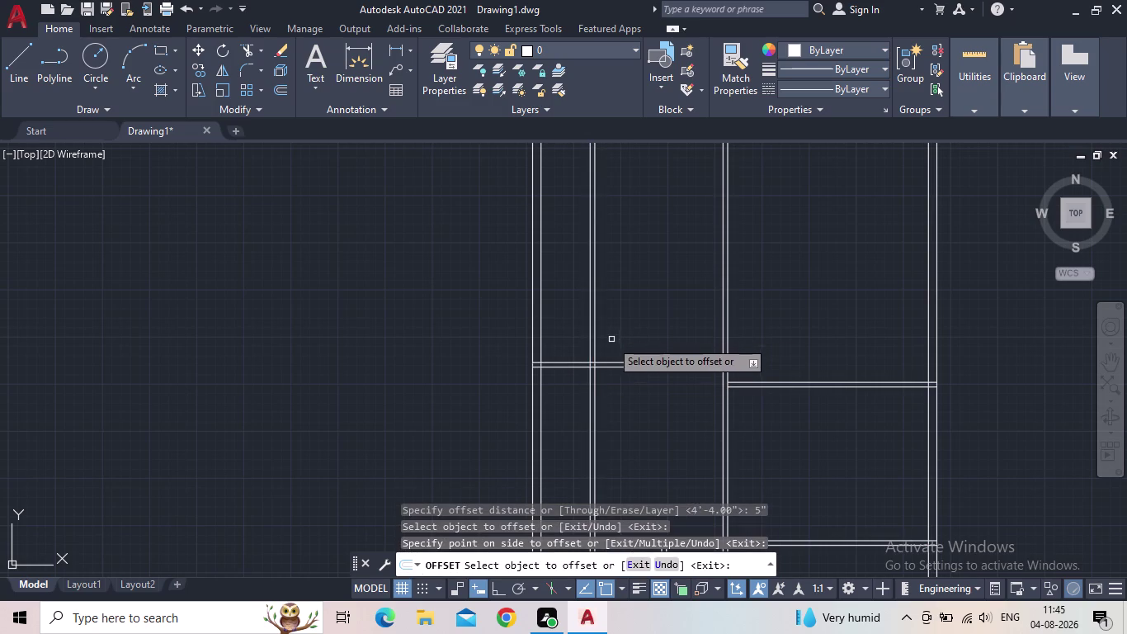
key(Escape)
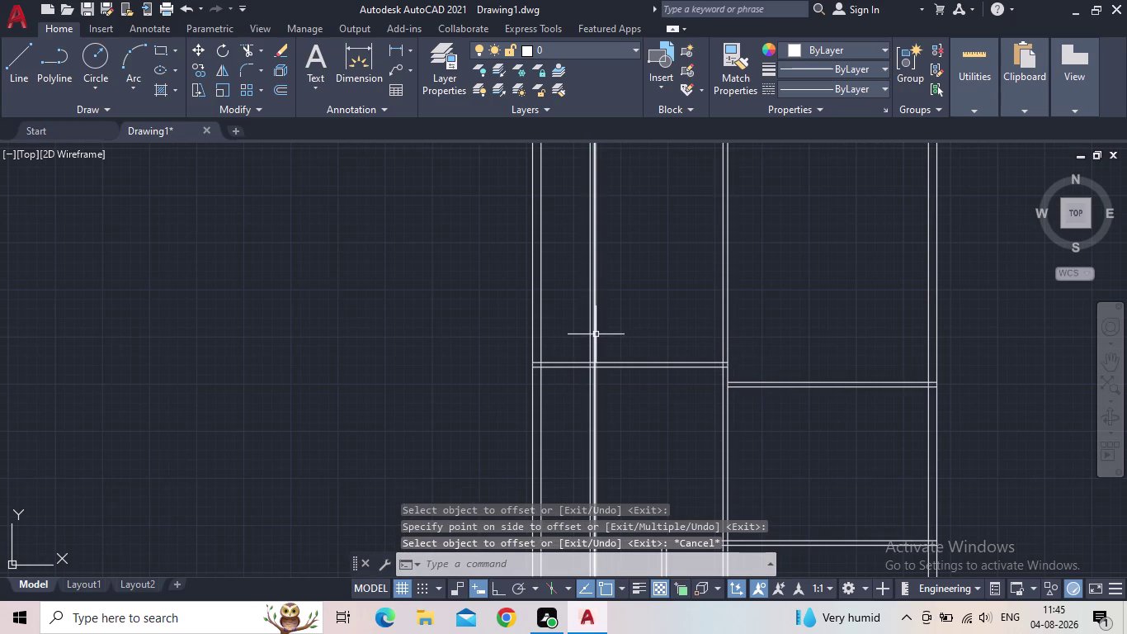
scroll(up, 3)
Offset the new wall line 6' to the right.
key(o)
key(Return)
text(6)
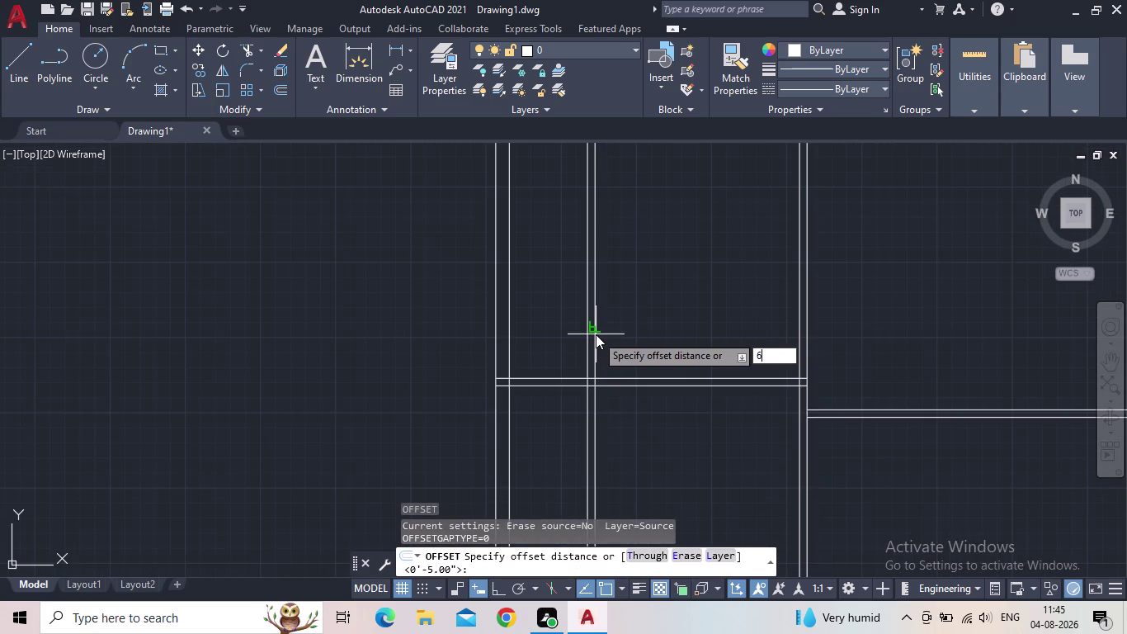
text(')
key(Return)
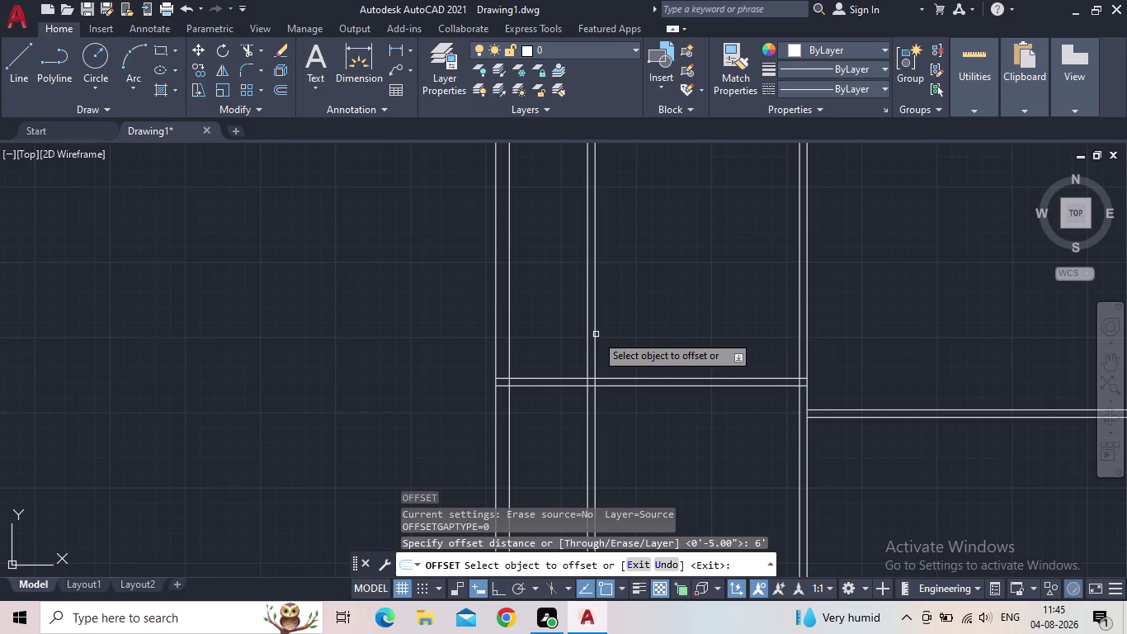
click(597, 334)
click(647, 338)
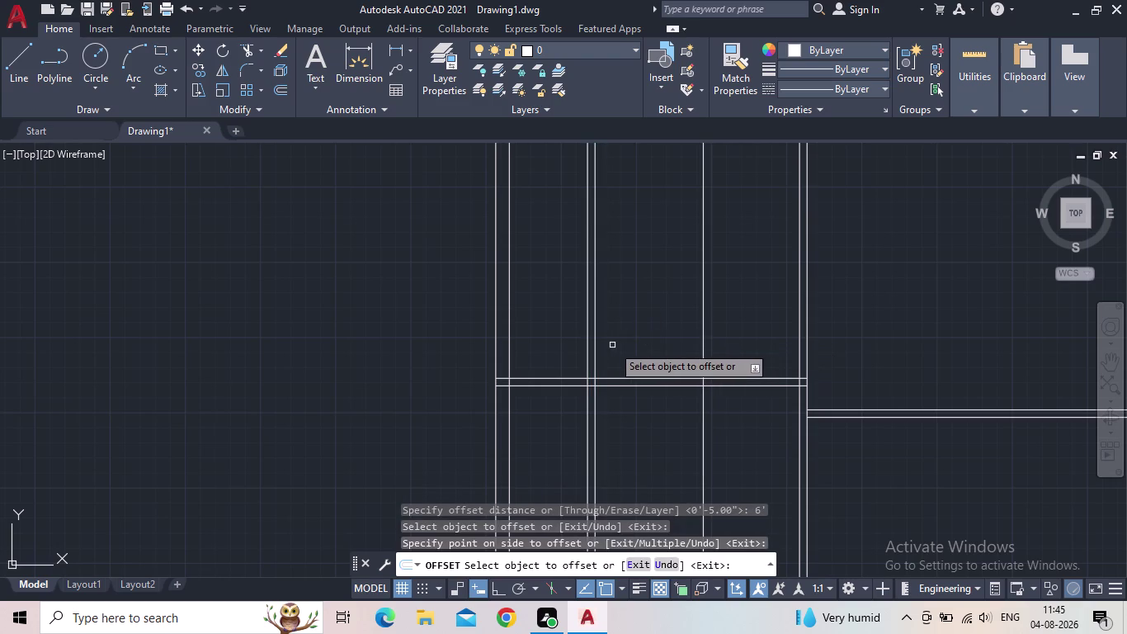
key(Escape)
Offset the 6' line 5" to complete the second vertical wall.
key(o)
key(Return)
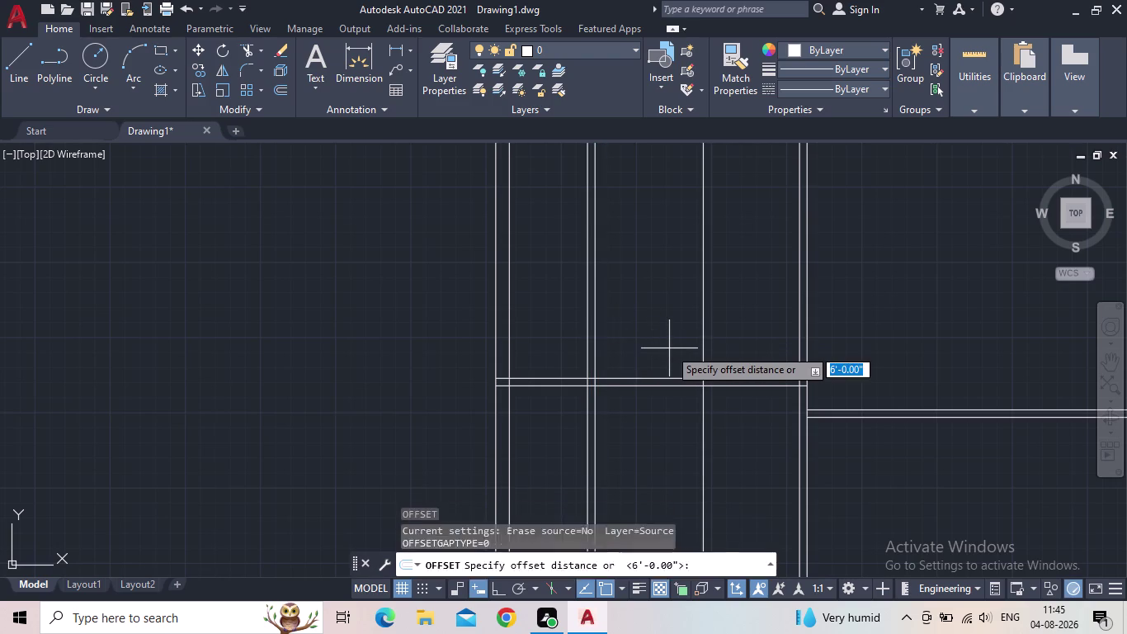
text(5")
key(Return)
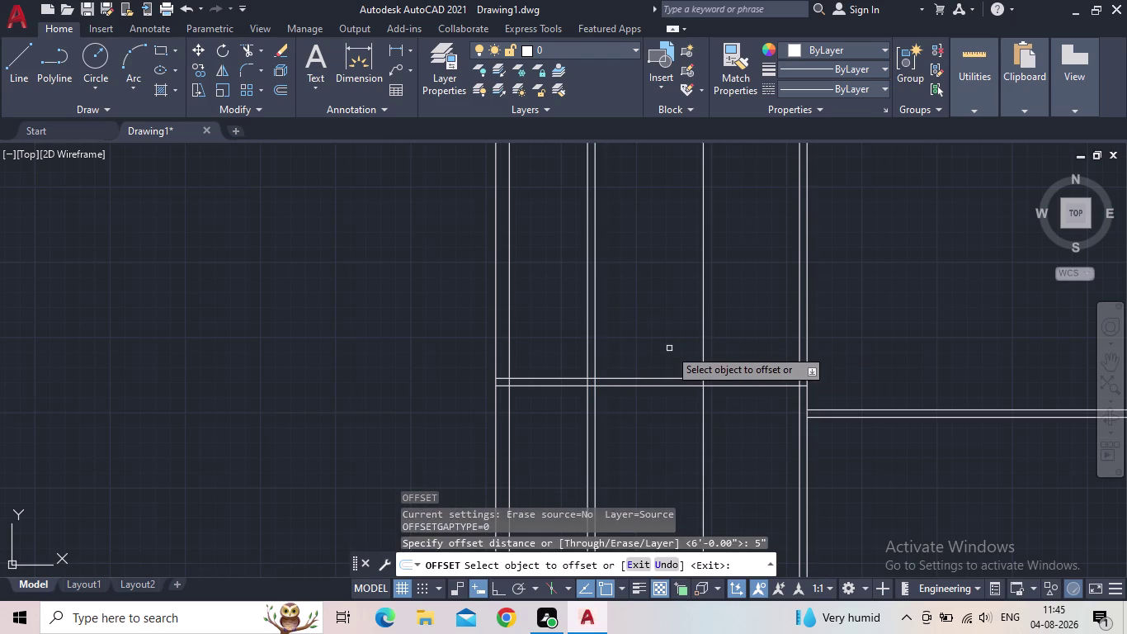
drag(704, 328, 717, 327)
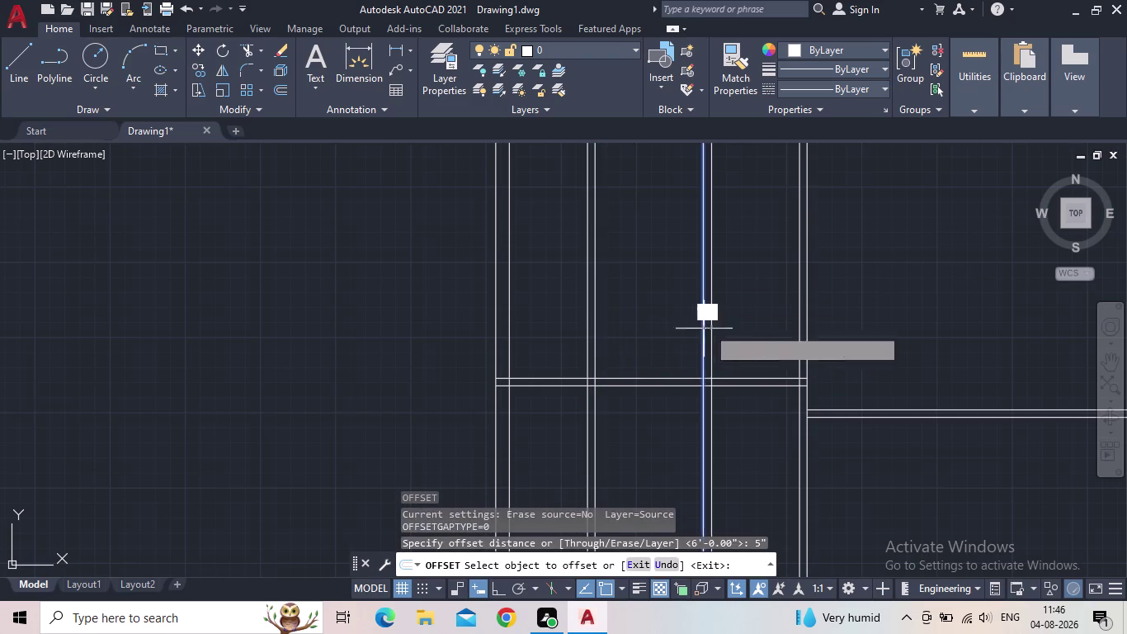
click(732, 325)
drag(716, 326, 676, 338)
key(Escape)
scroll(down, 3)
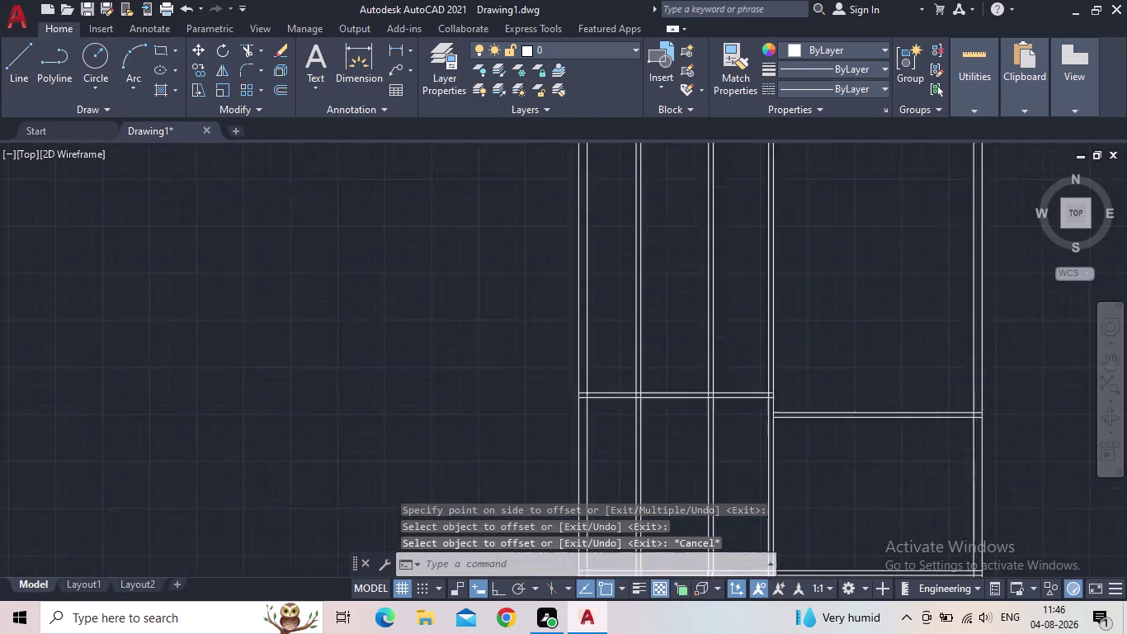
middle_drag(718, 419, 744, 355)
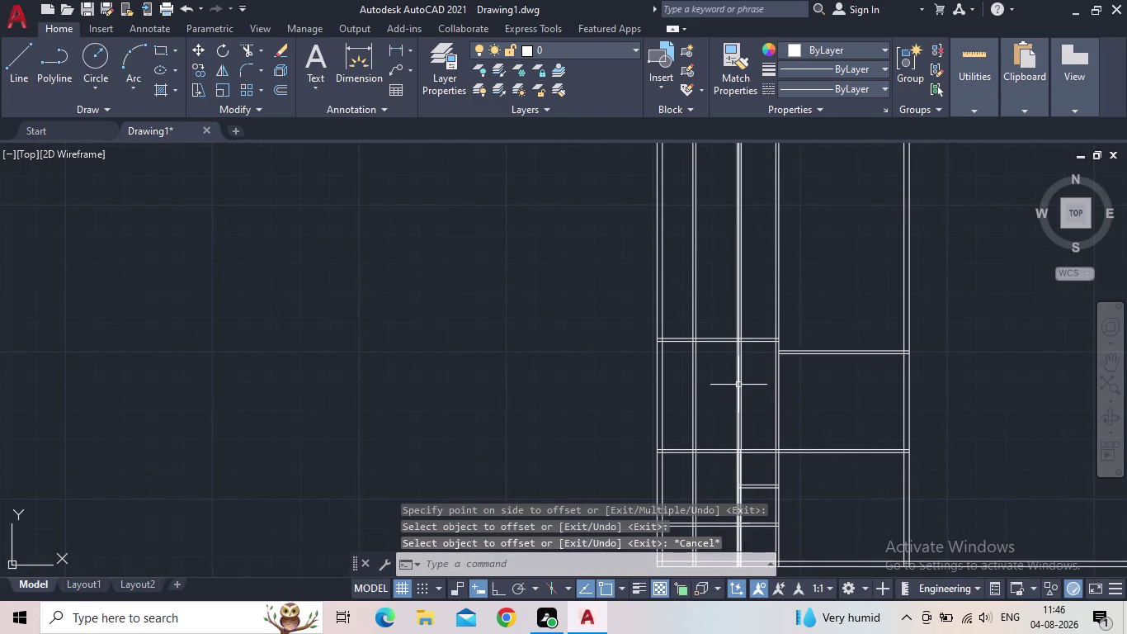
scroll(up, 3)
key(o)
key(Return)
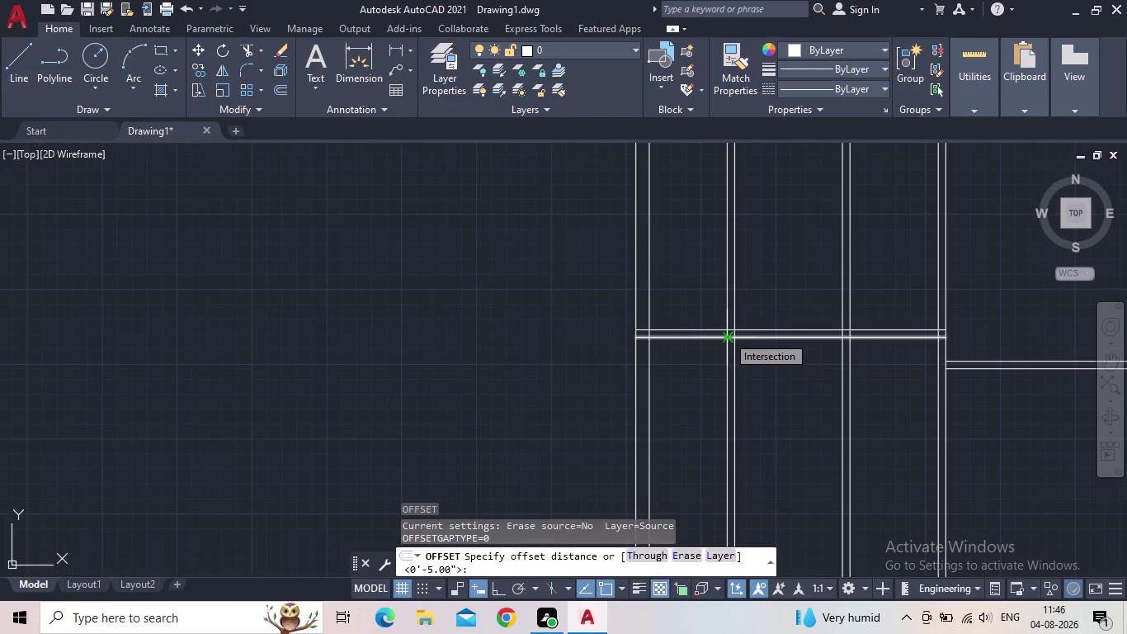
Offset the wall line 3'8" upward.
text(3')
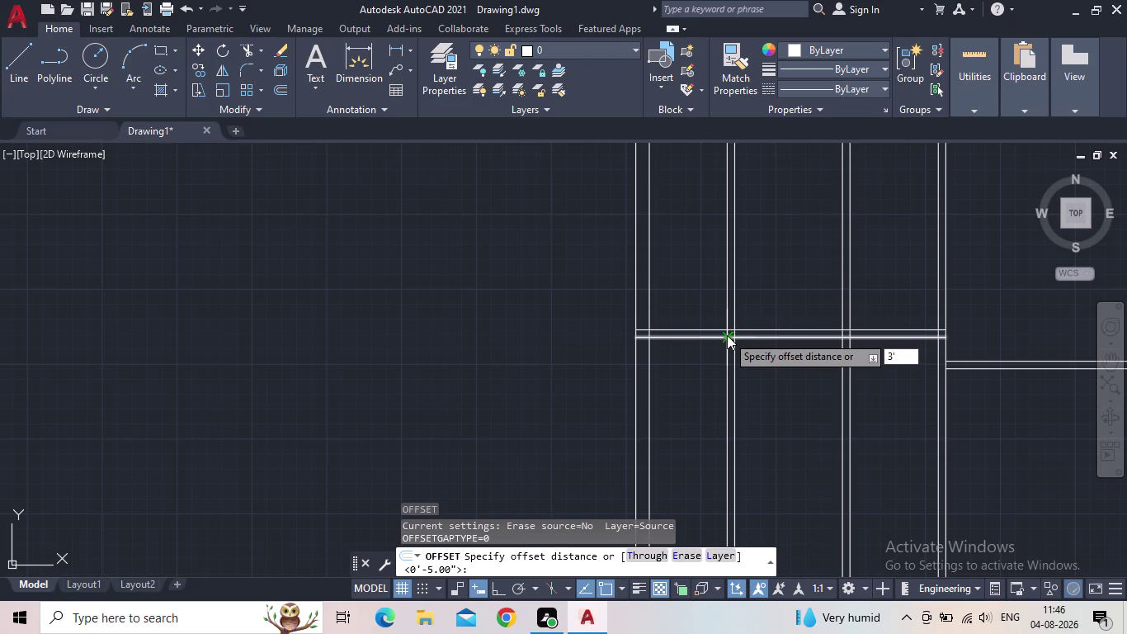
key(8)
key(shift+quotedbl)
key(Return)
click(700, 329)
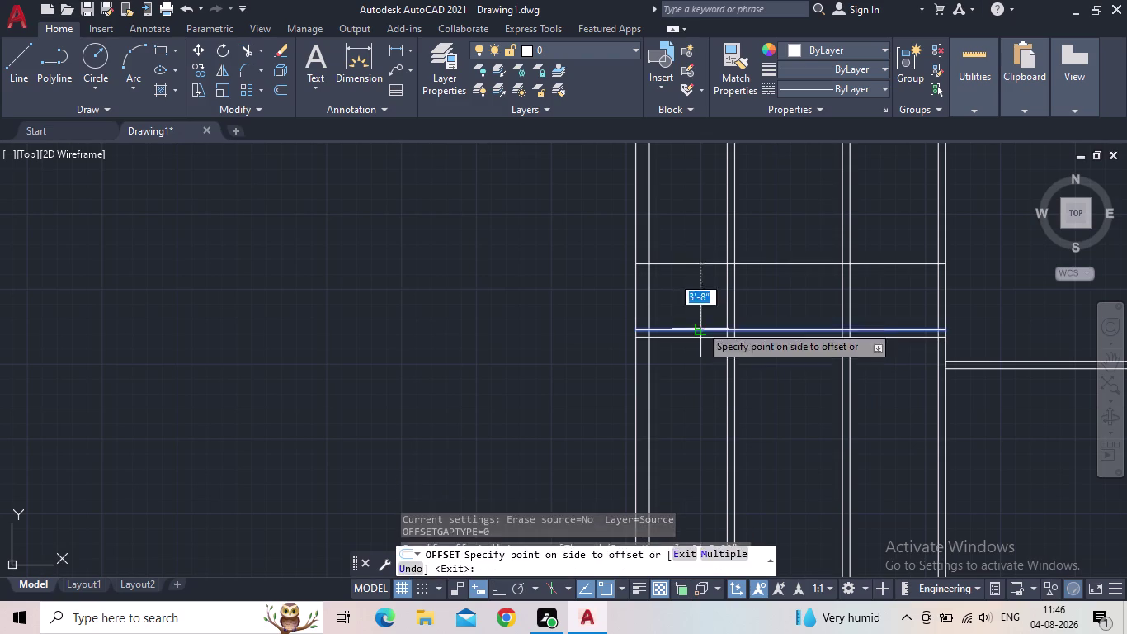
click(686, 278)
key(Escape)
Offset the upper horizontal line 5" upward to form the double-line wall.
key(o)
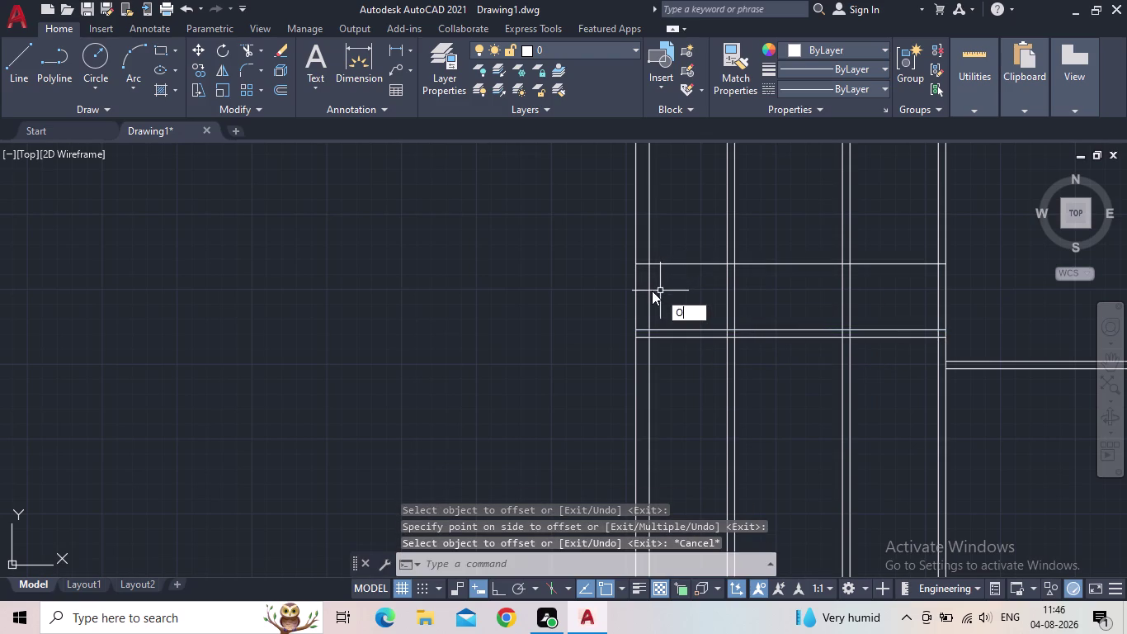
key(Return)
text(5)
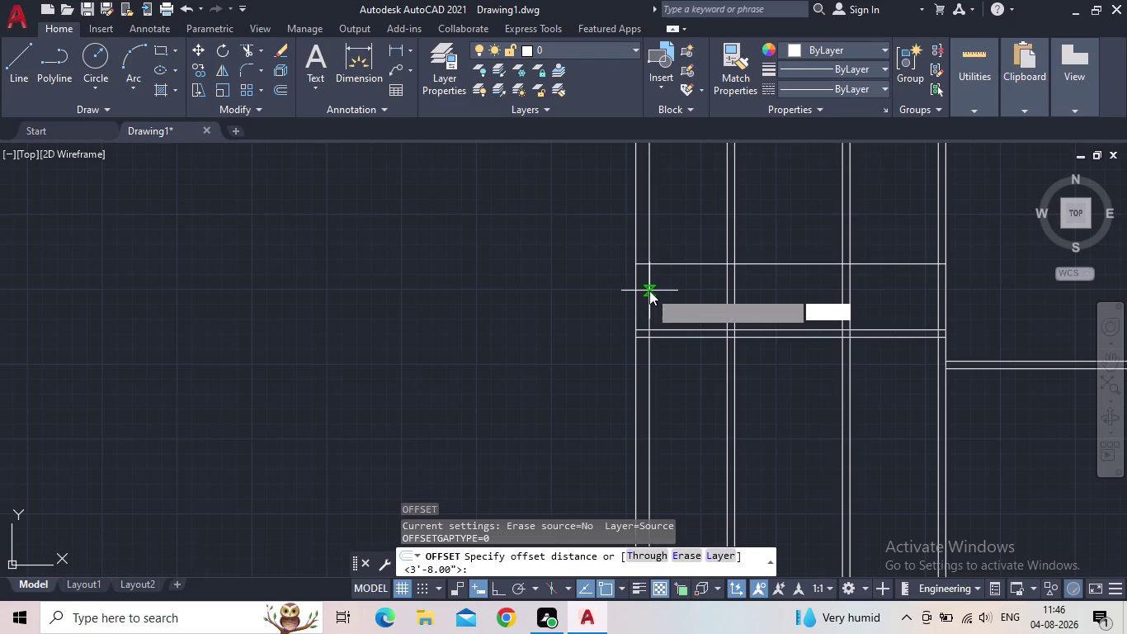
text(")
key(Return)
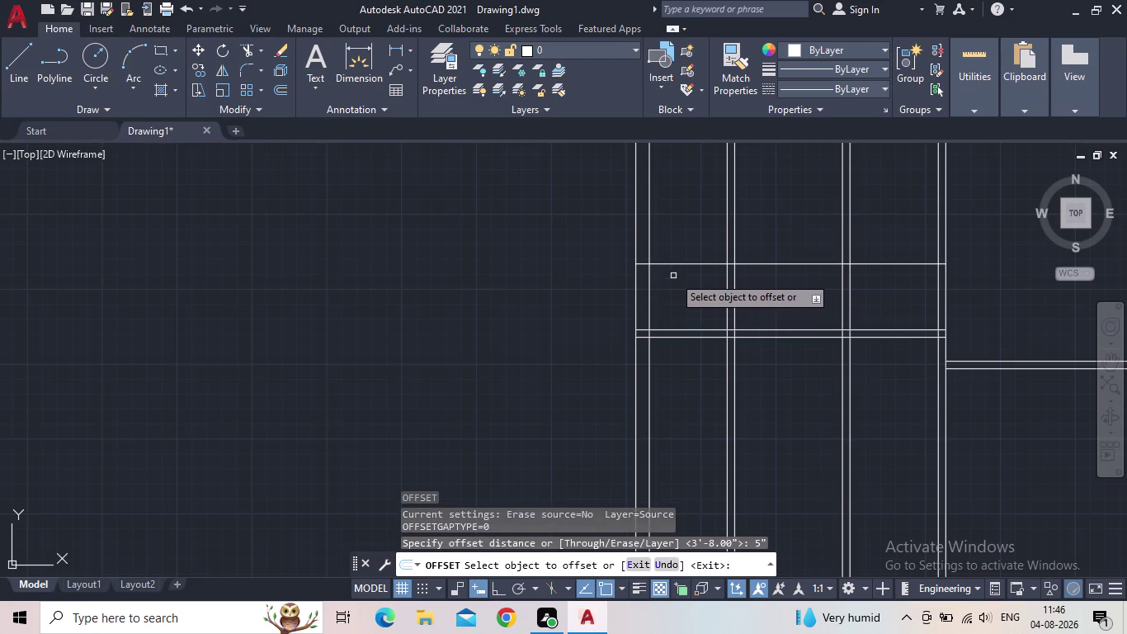
click(678, 262)
click(675, 235)
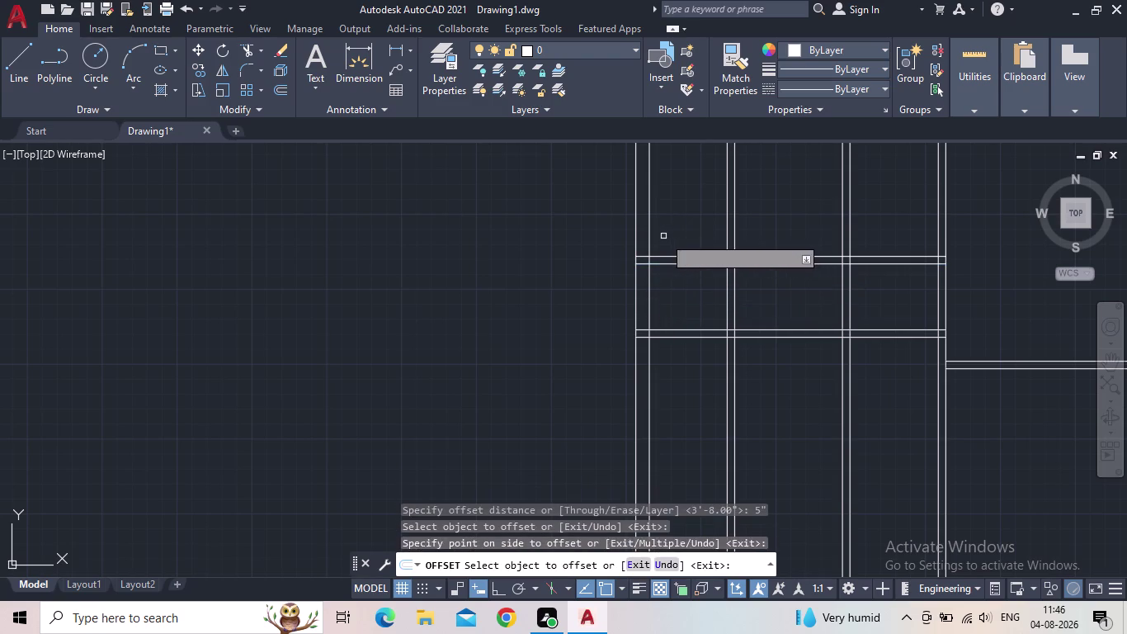
key(Escape)
scroll(down, 3)
middle_drag(687, 295, 679, 300)
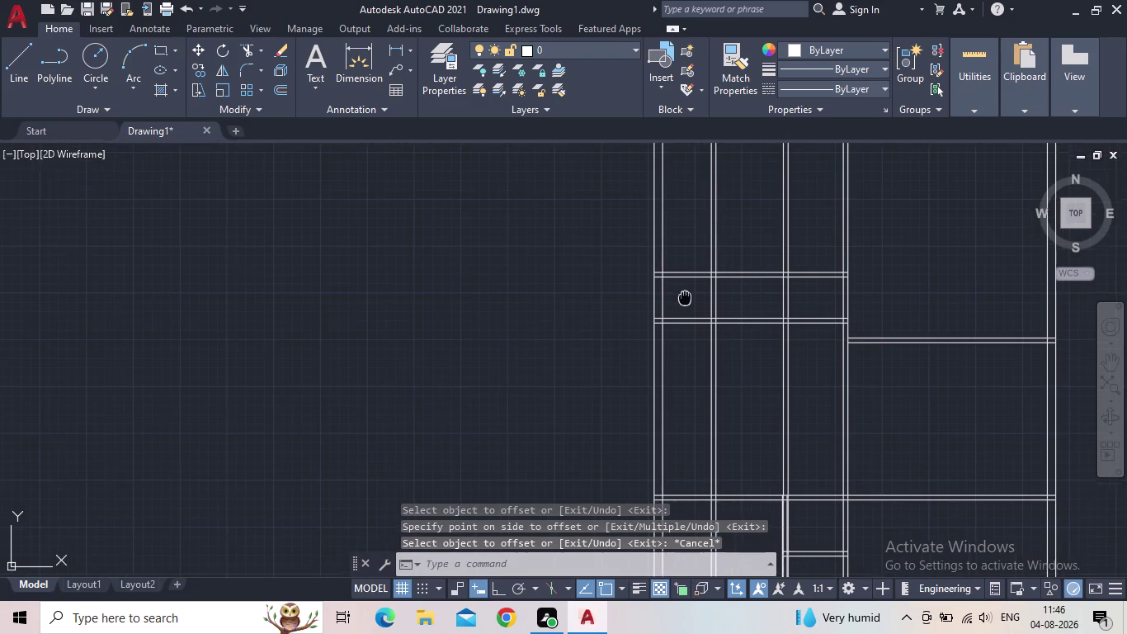
middle_drag(679, 301, 670, 307)
scroll(up, 3)
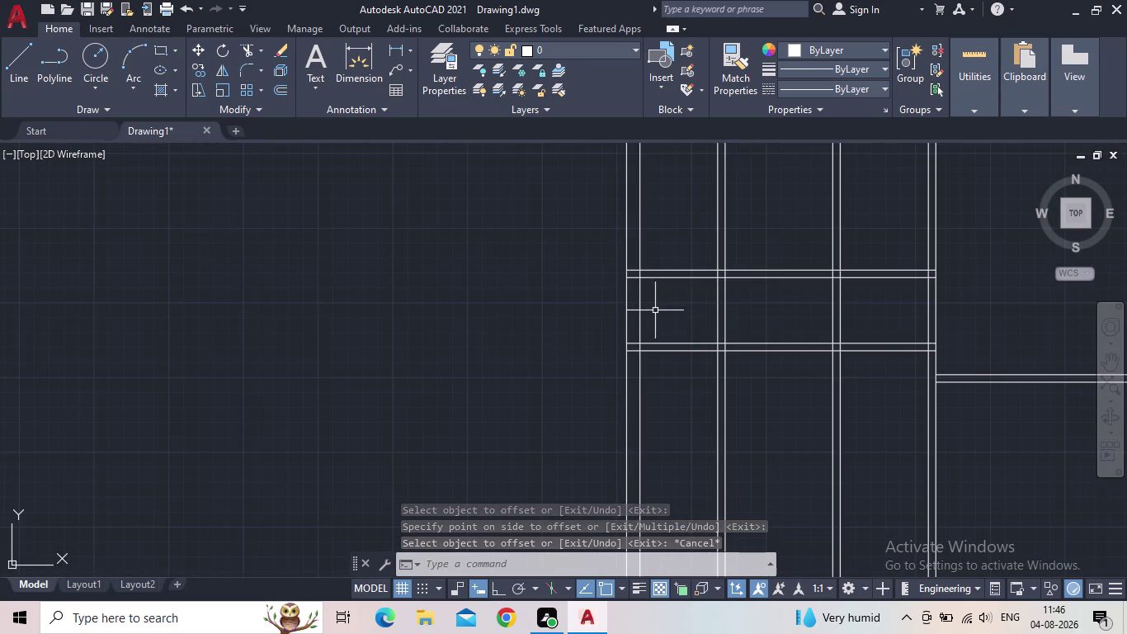
Fence-trim the overlapping wall segments at the small room's first corner with TR.
key(t)
text(R)
key(space)
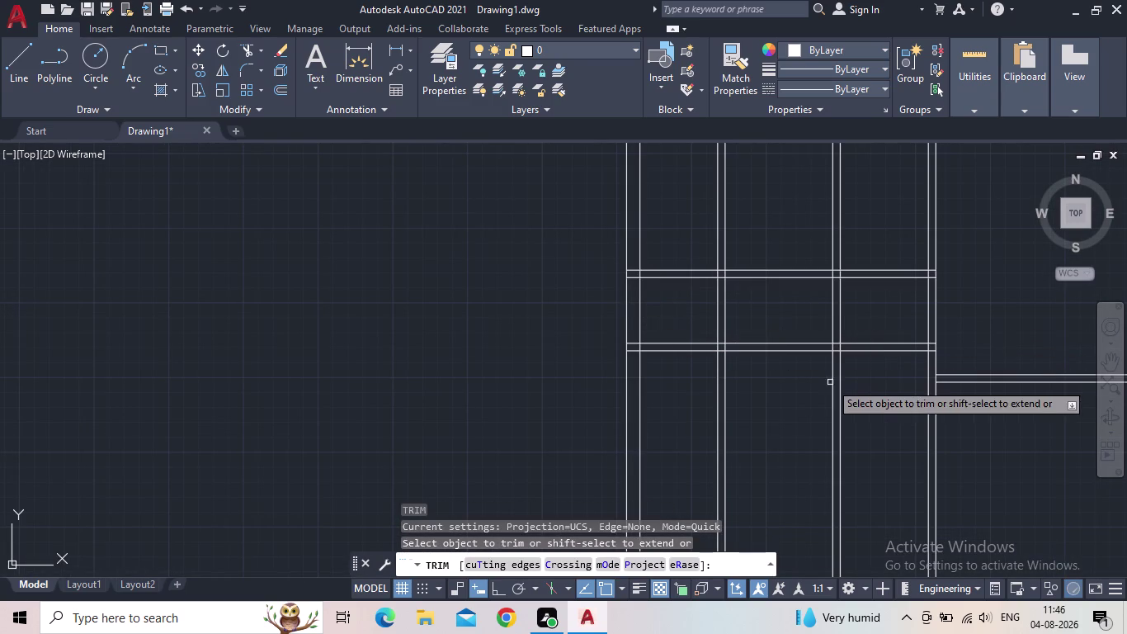
scroll(down, 3)
scroll(up, 3)
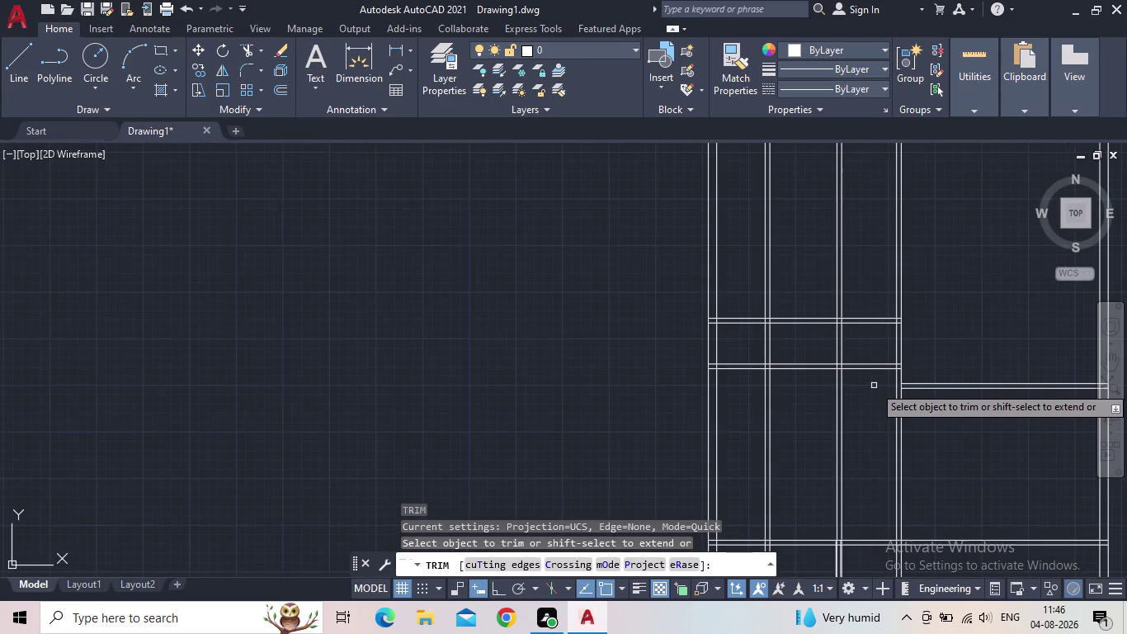
drag(874, 386, 865, 296)
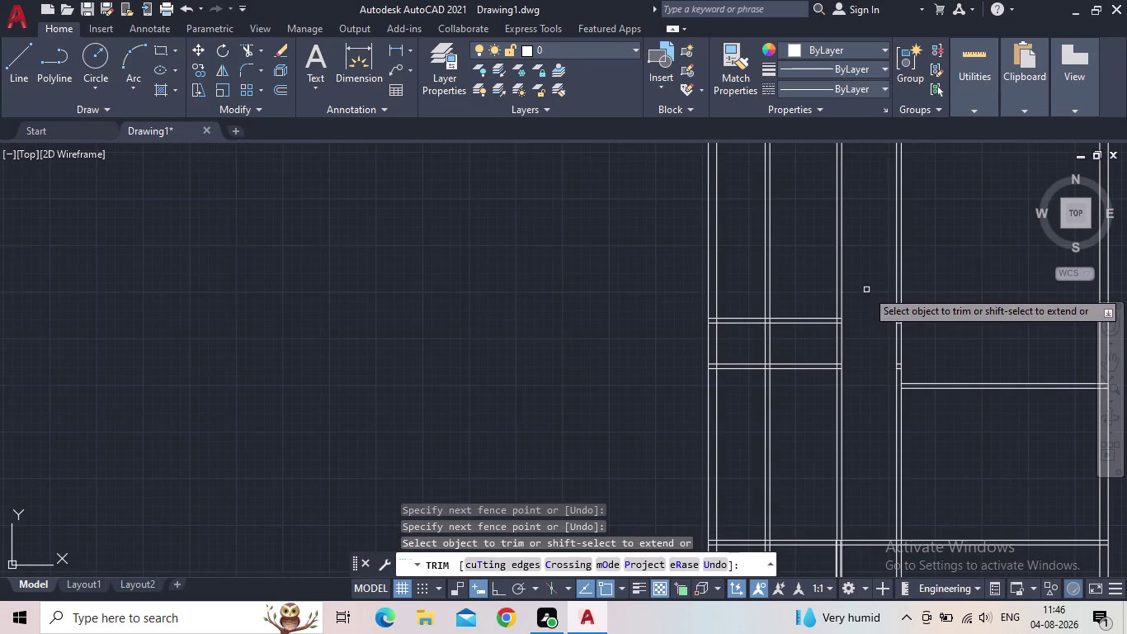
drag(865, 289, 753, 301)
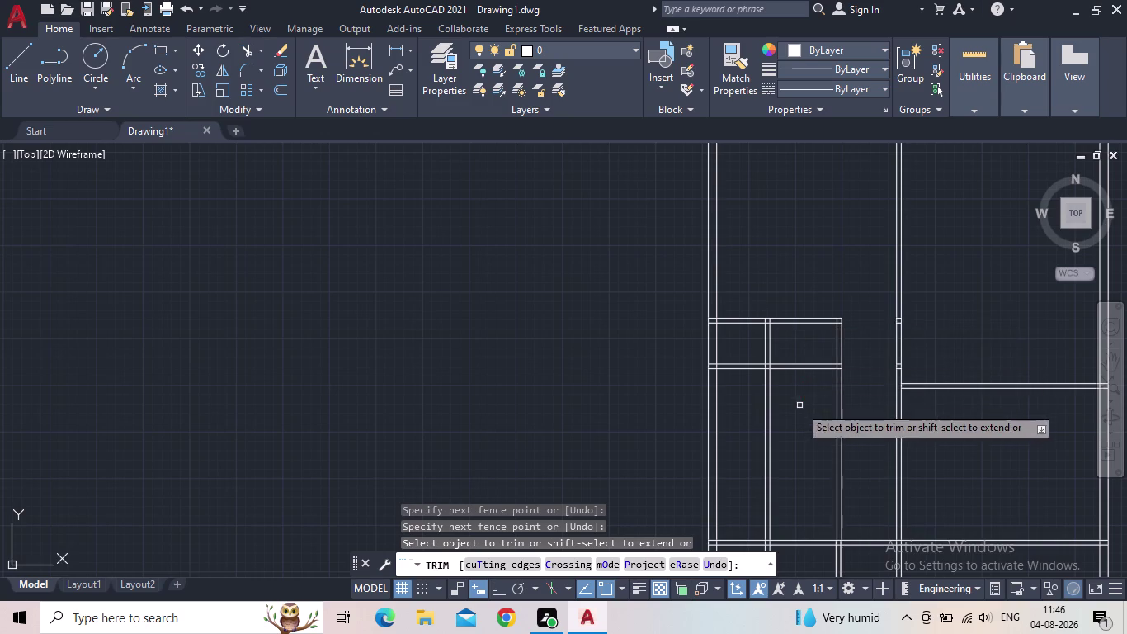
Trim the remaining extra wall segments so the small room closes cleanly.
middle_drag(800, 409, 831, 356)
drag(883, 363, 774, 381)
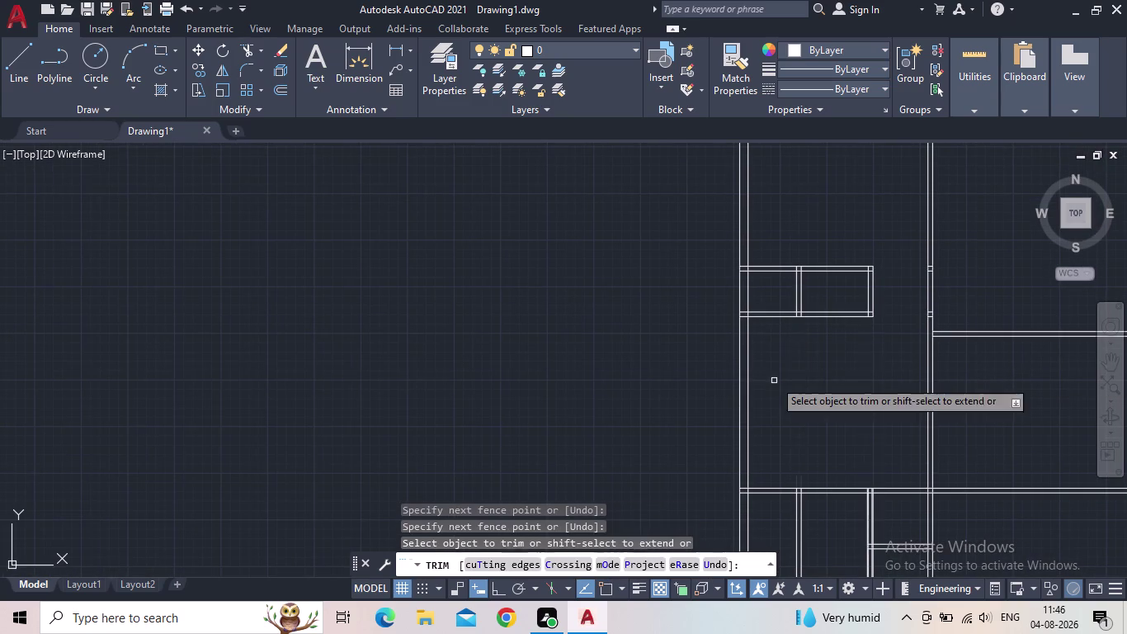
scroll(down, 3)
middle_drag(827, 402, 827, 392)
scroll(up, 3)
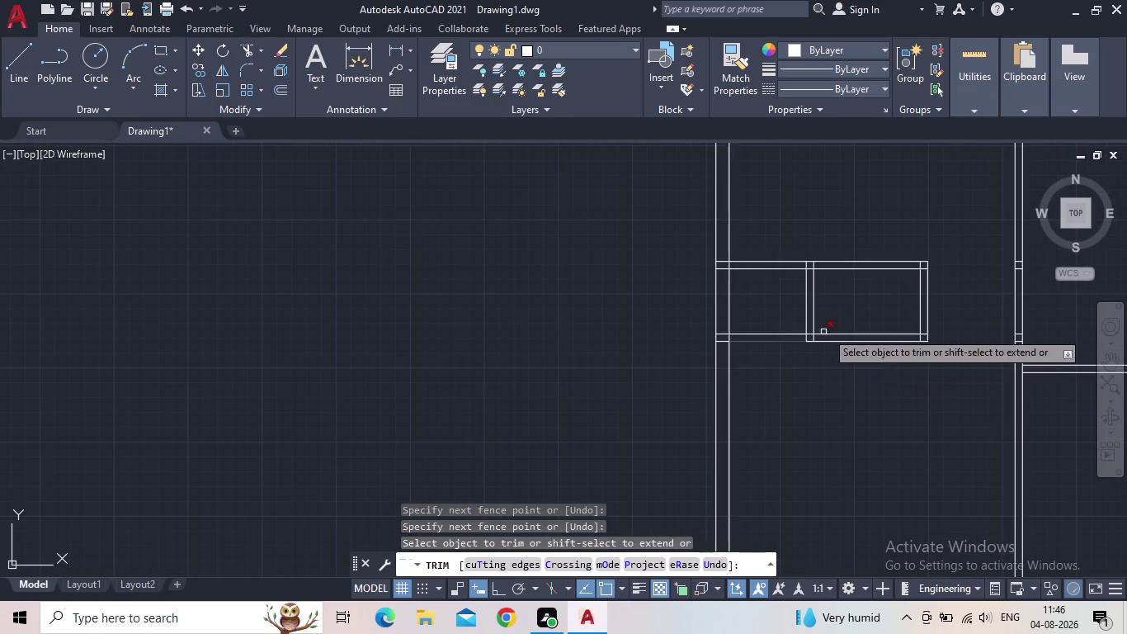
middle_drag(852, 338, 823, 400)
key(Escape)
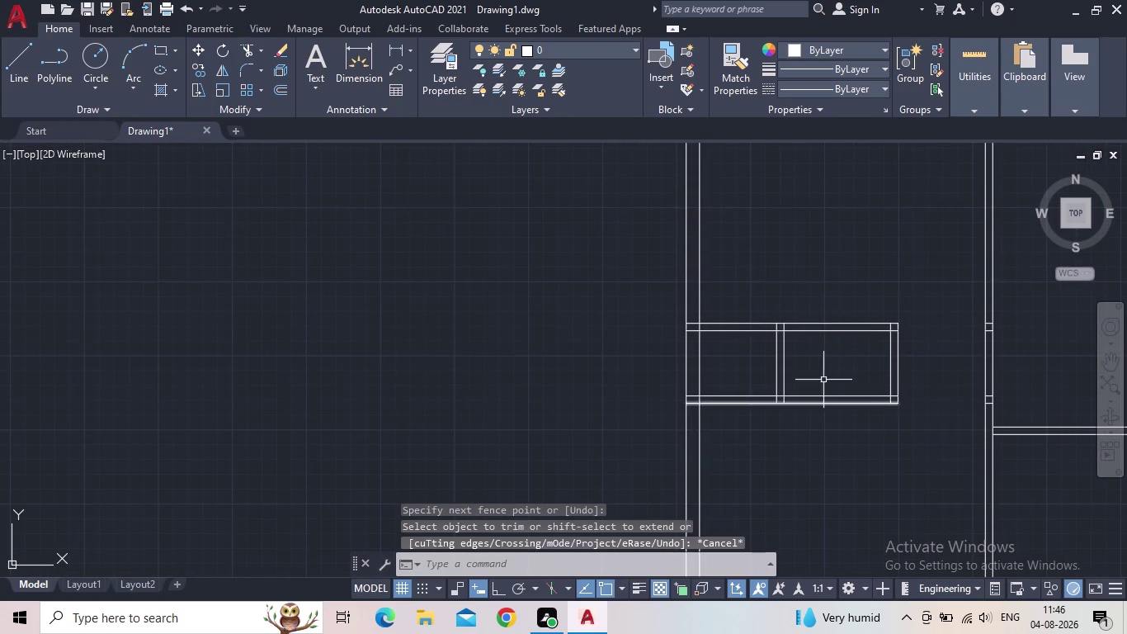
scroll(down, 3)
middle_drag(825, 377, 810, 409)
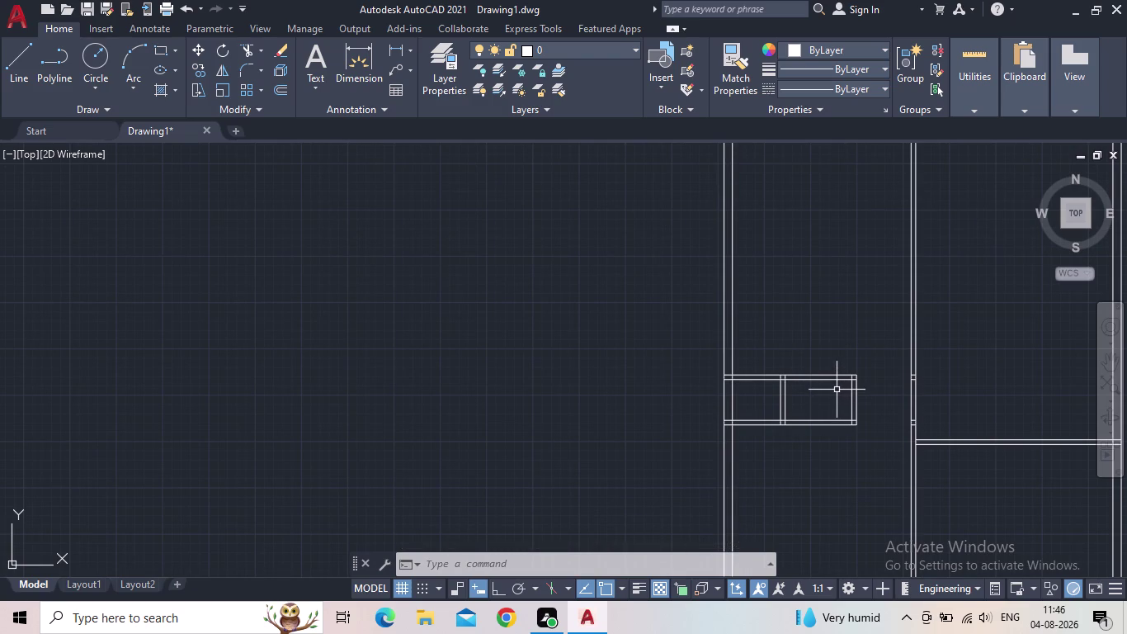
Offset the small room's top line 5' upward for the new wall.
key(o)
key(Return)
text(5')
key(Return)
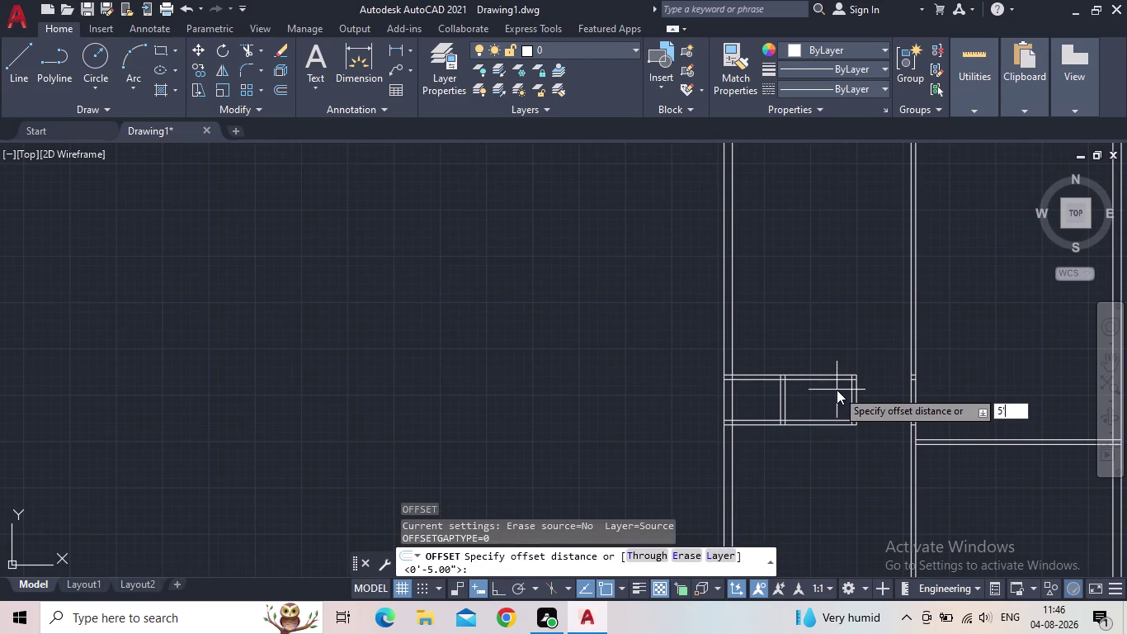
scroll(up, 3)
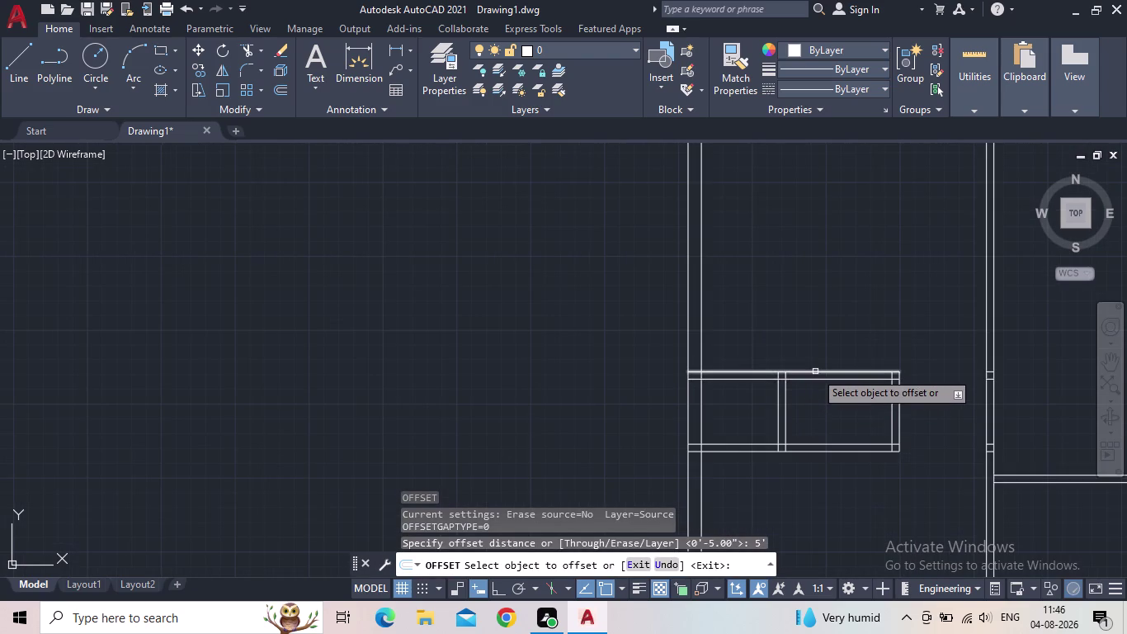
click(815, 369)
click(813, 308)
key(Escape)
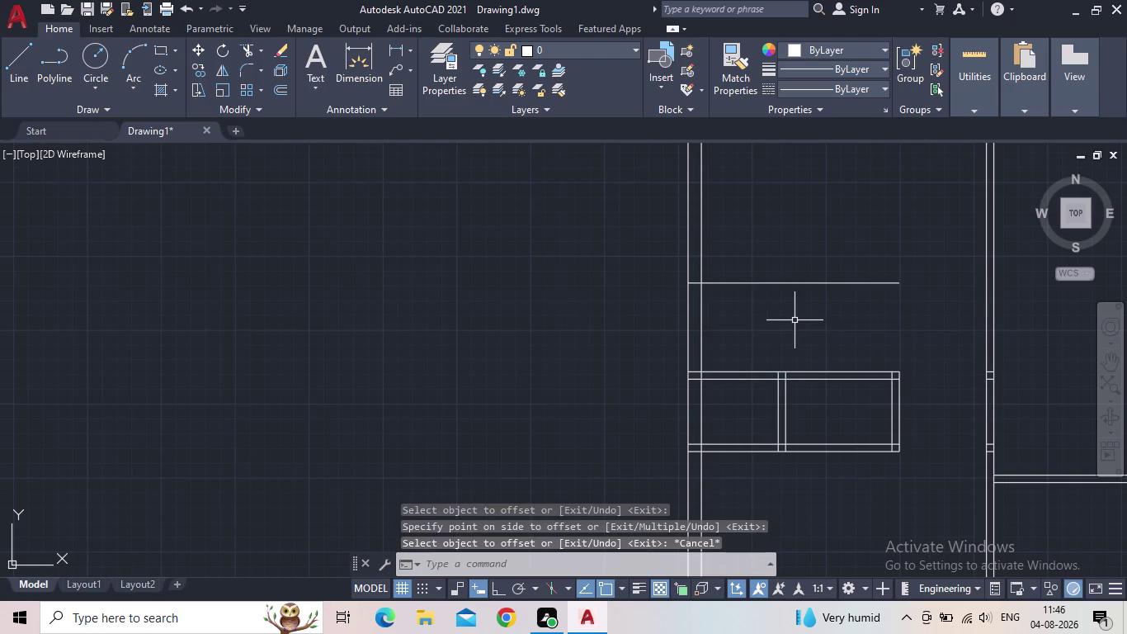
Offset that new line 5" upward to form the wall's second face.
key(o)
key(Return)
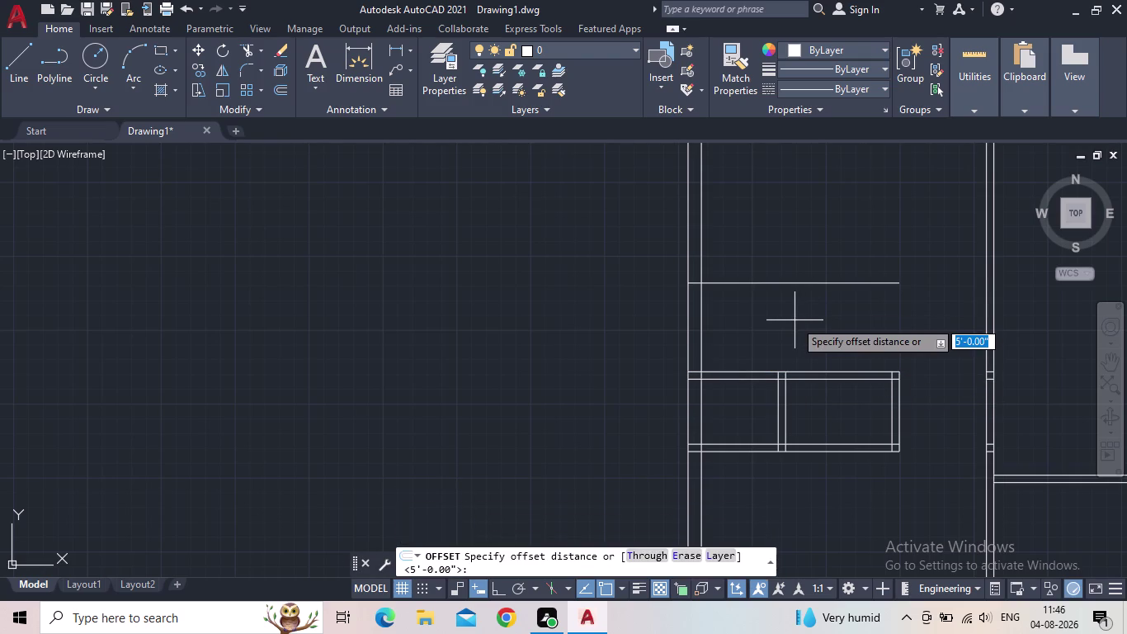
text(5")
key(Return)
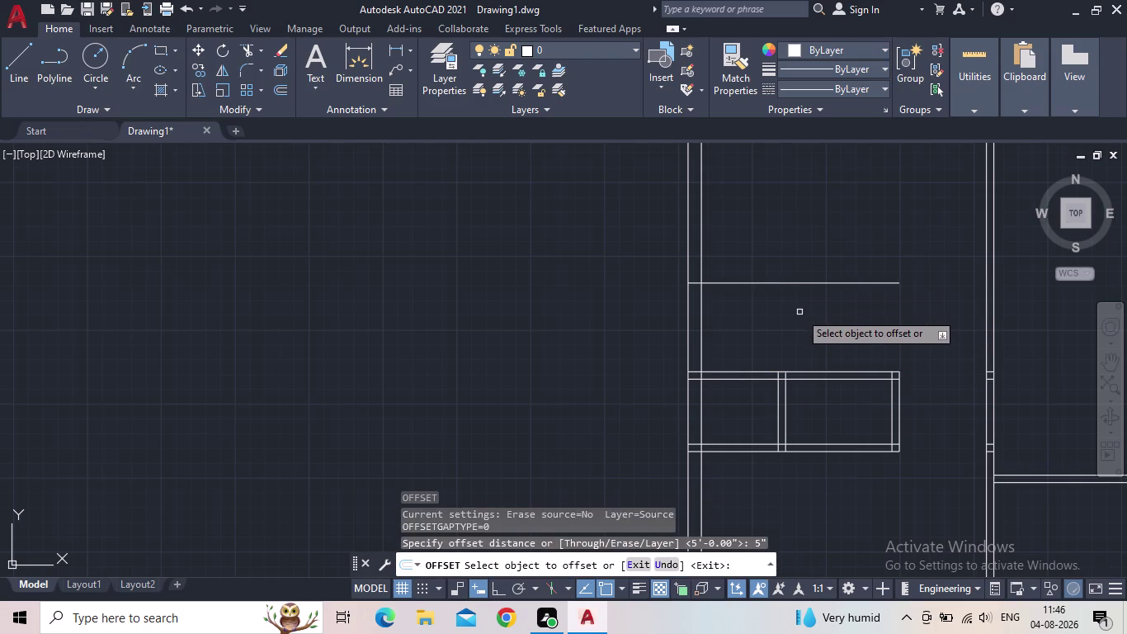
click(794, 281)
click(790, 260)
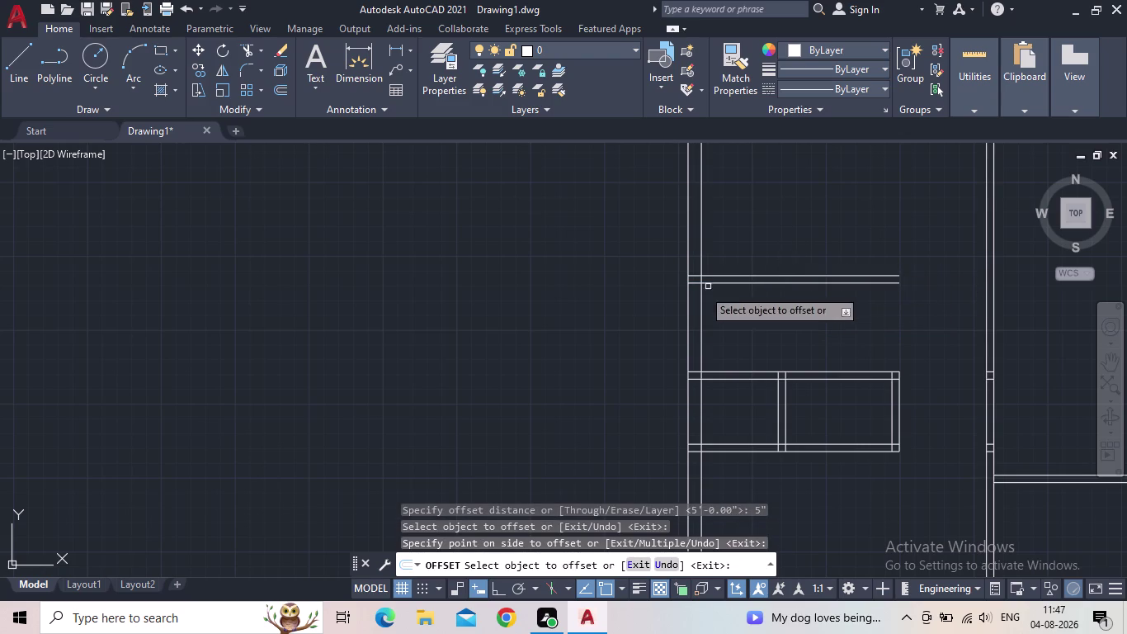
key(Escape)
Extend the small room's four right-hand wall lines up to the new wall.
key(e)
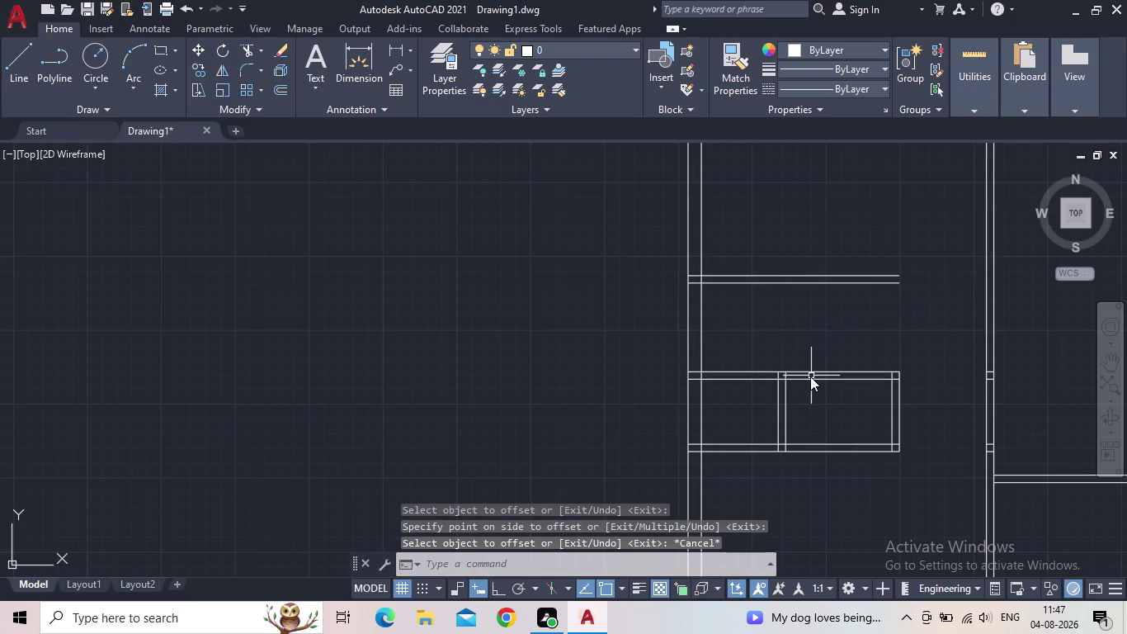
key(x)
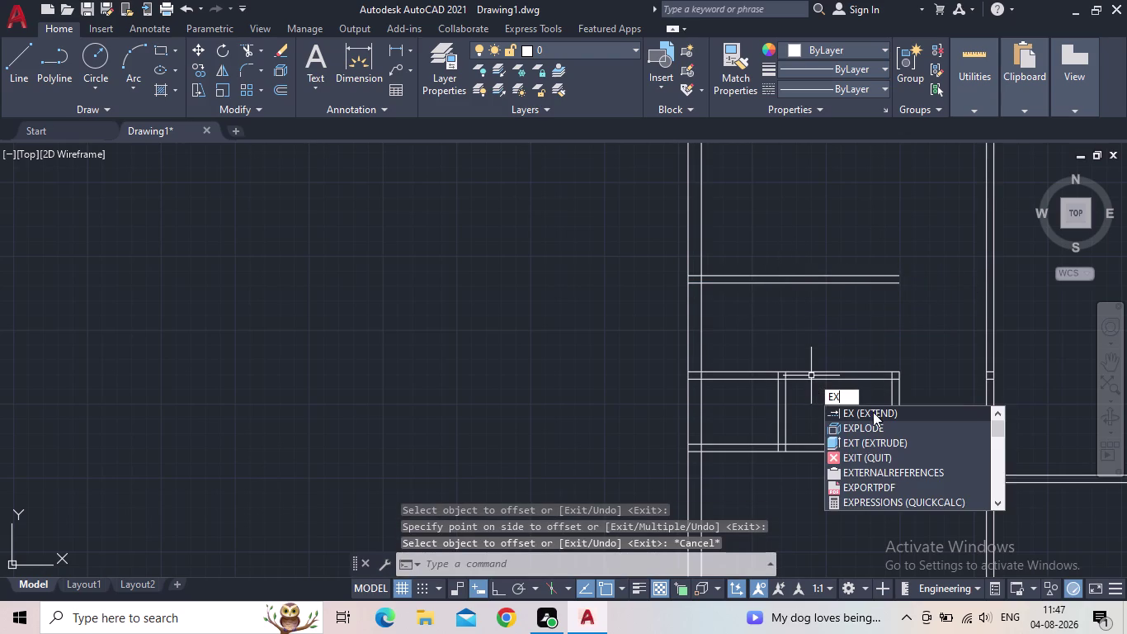
click(872, 412)
click(891, 395)
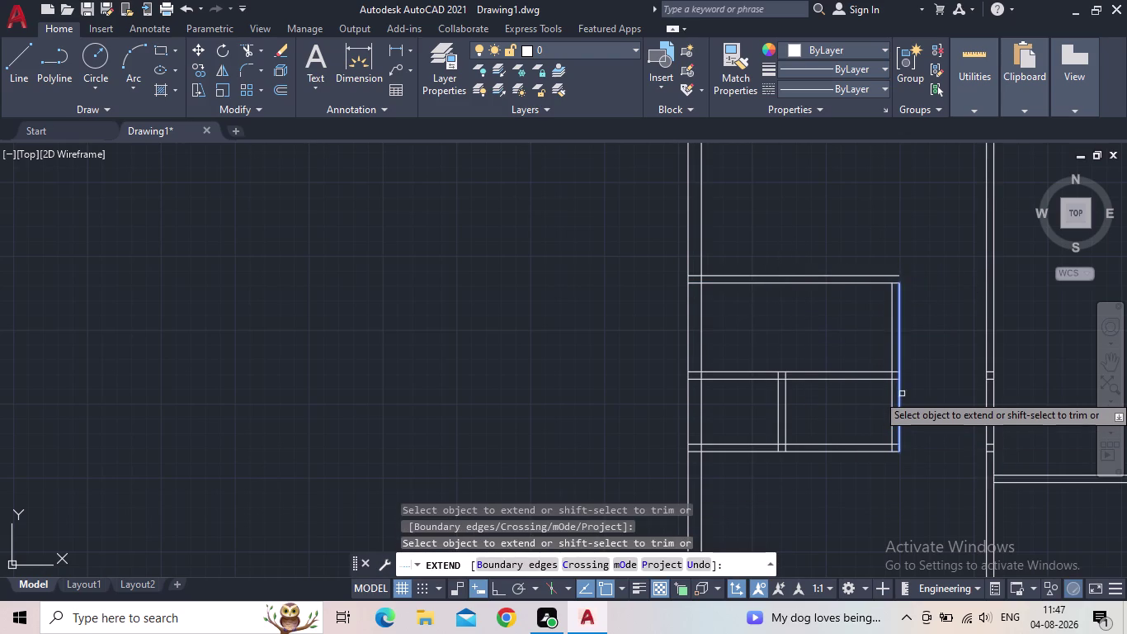
click(898, 397)
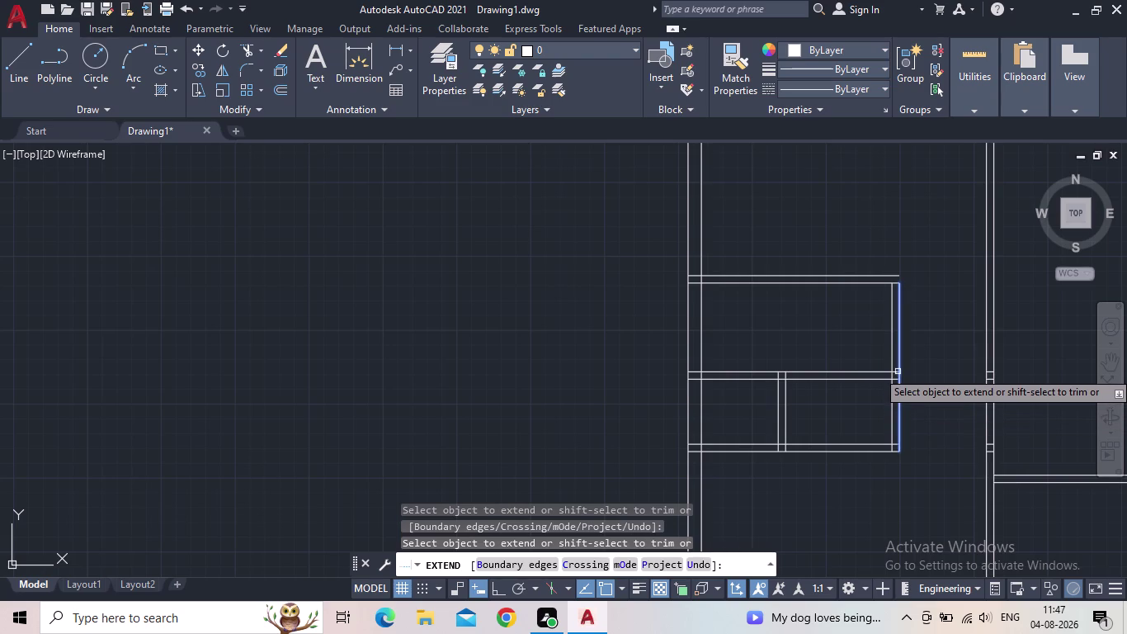
click(900, 329)
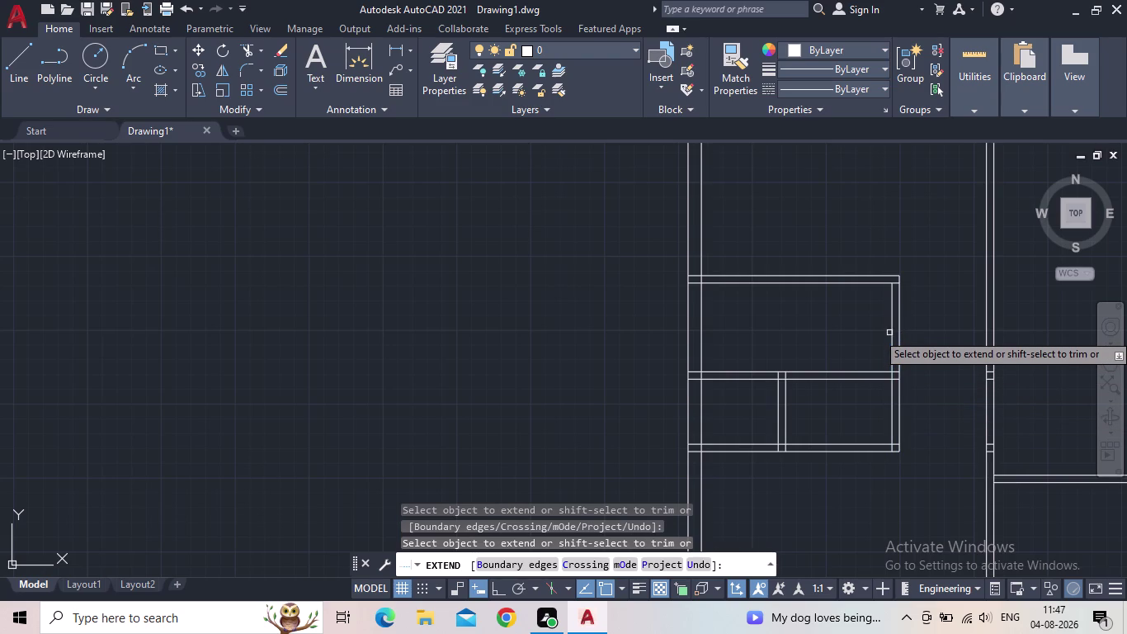
click(893, 332)
key(Escape)
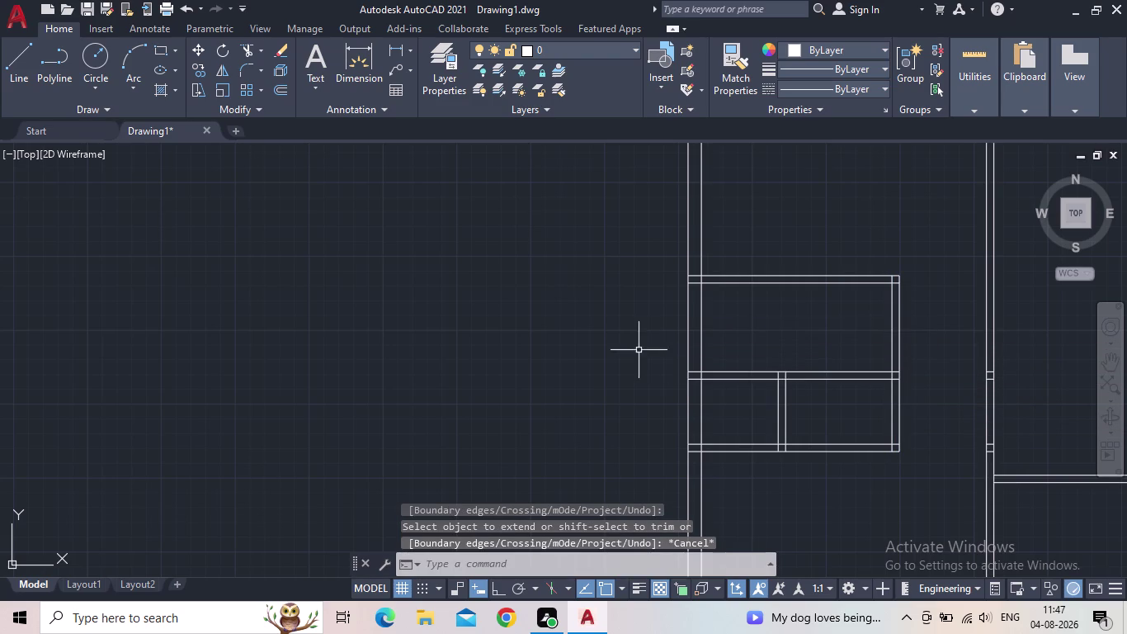
scroll(down, 3)
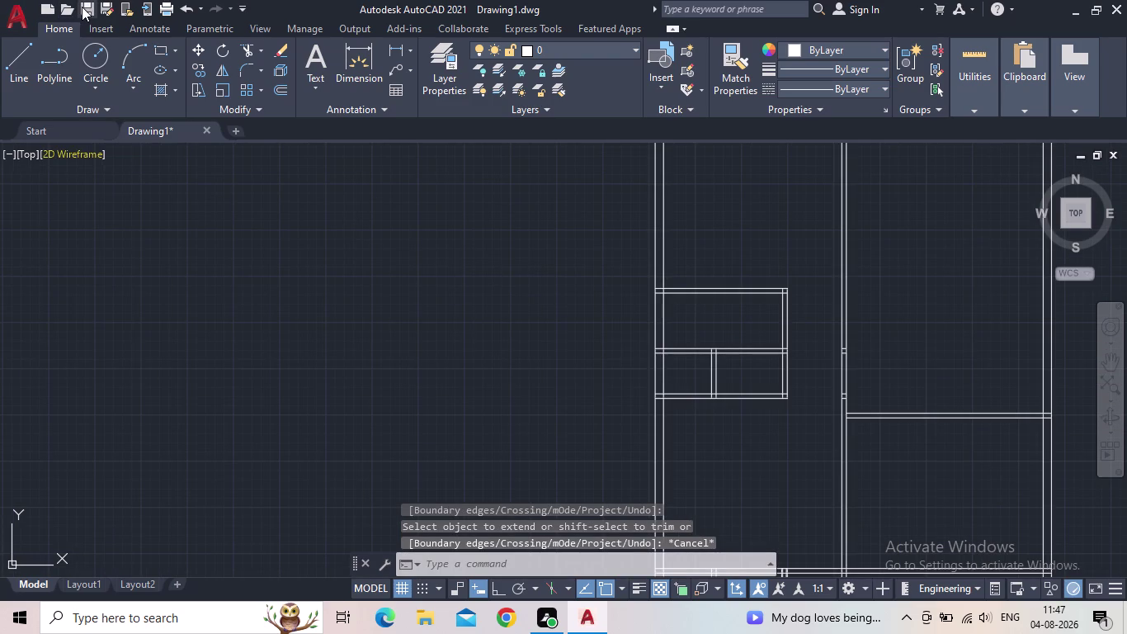
Start Save As and go to the INTENSHIP CAD DESK 02 folder.
click(82, 6)
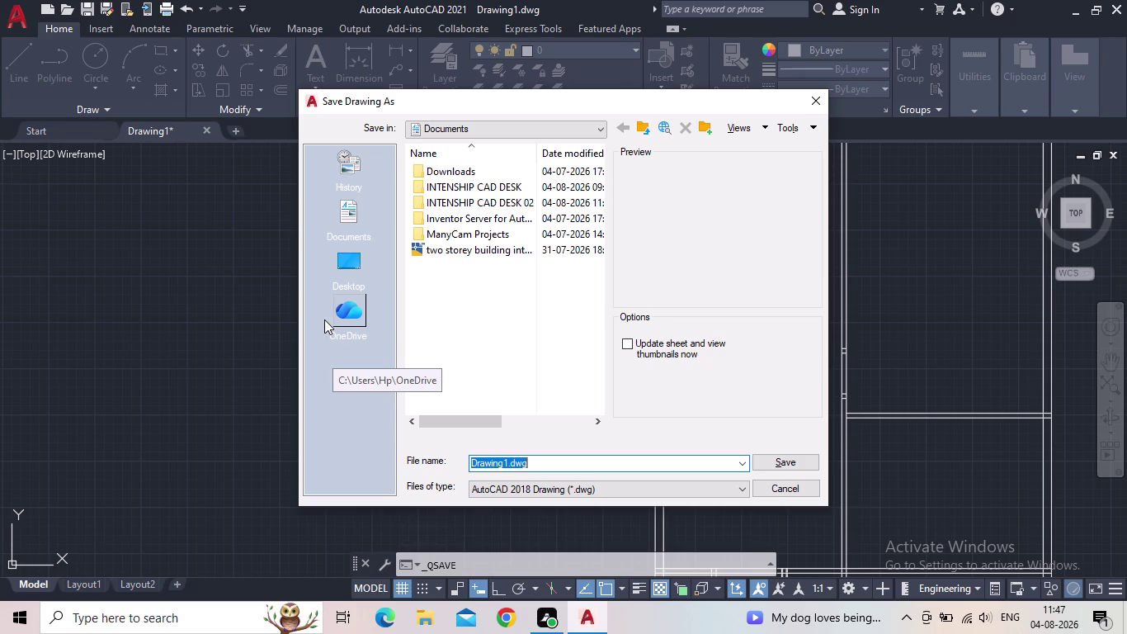
double_click(470, 201)
click(581, 465)
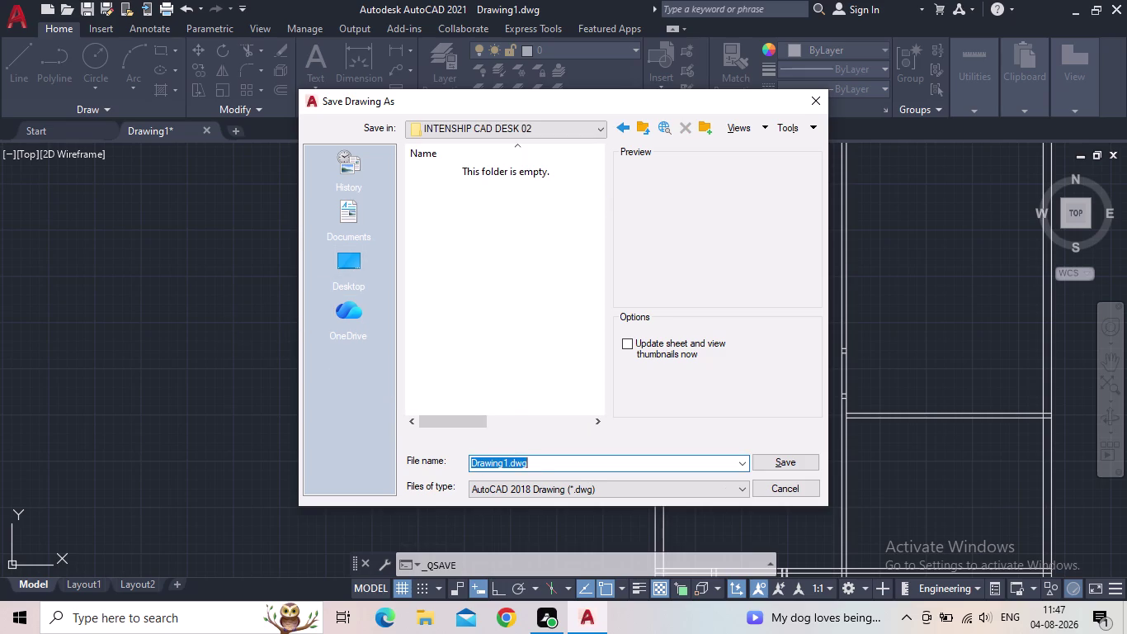
Save the drawing as "30'X60' MODERN HOUSE PLAN 01".
text(30)
key(semicolon)
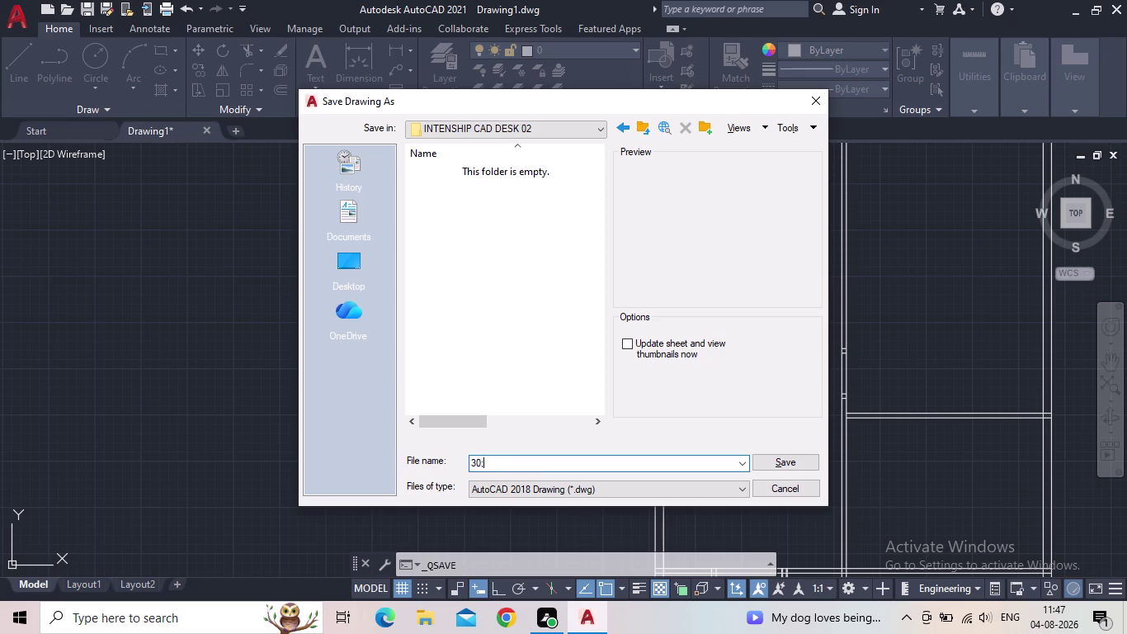
key(BackSpace)
key(apostrophe)
key(x)
text(60')
key(space)
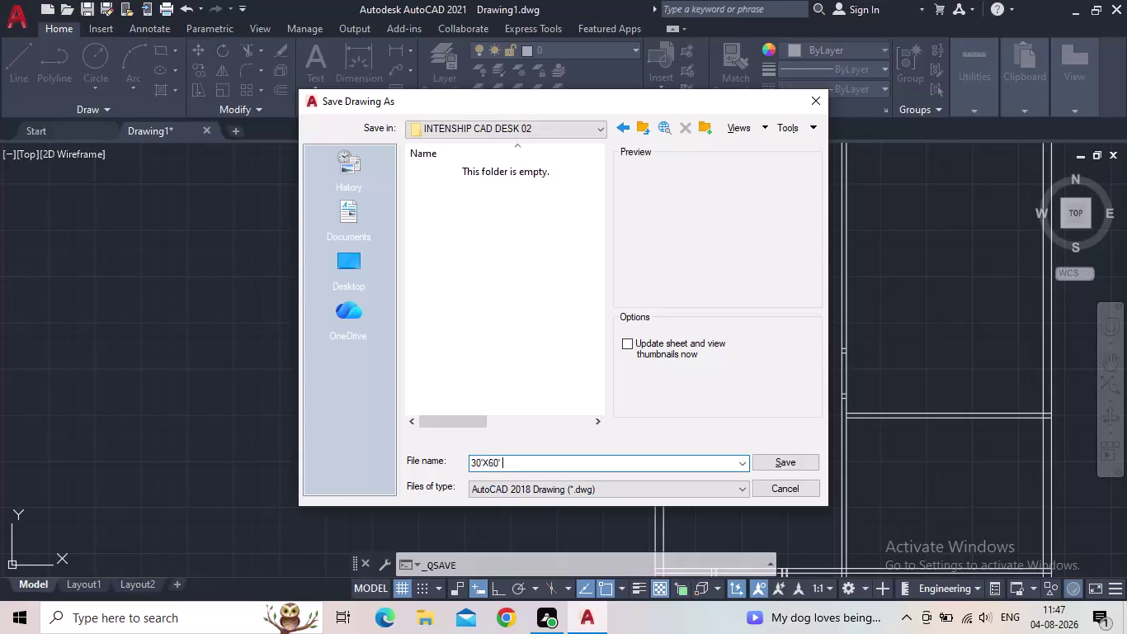
text(MO)
text(DER)
key(space)
key(BackSpace)
text(N HO)
text(USE PLAN)
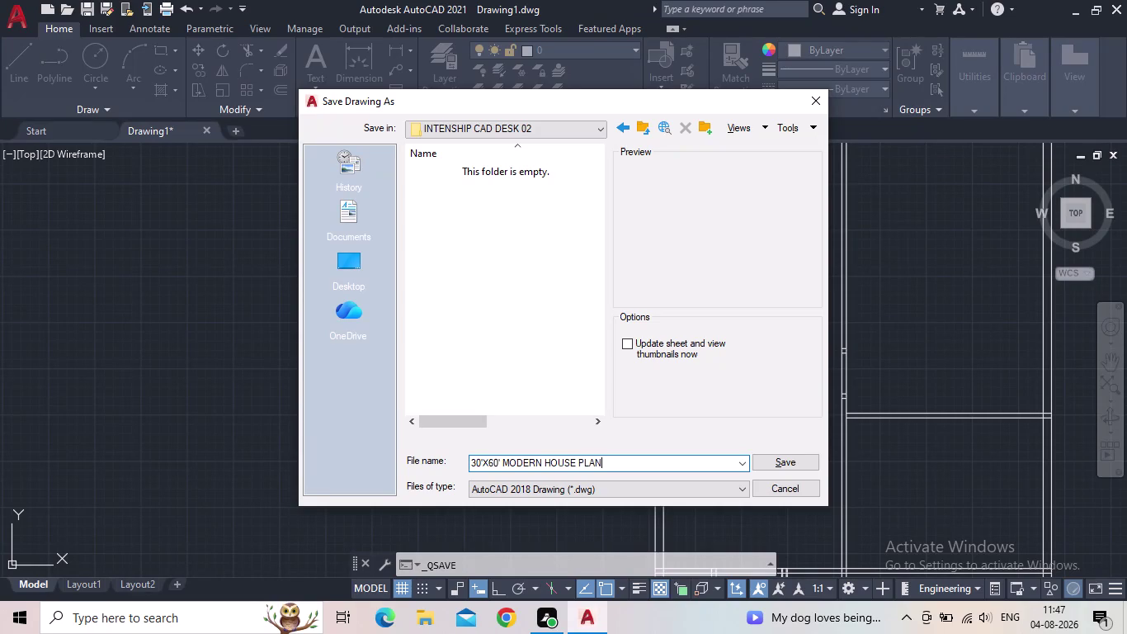
key(space)
text(01)
click(779, 464)
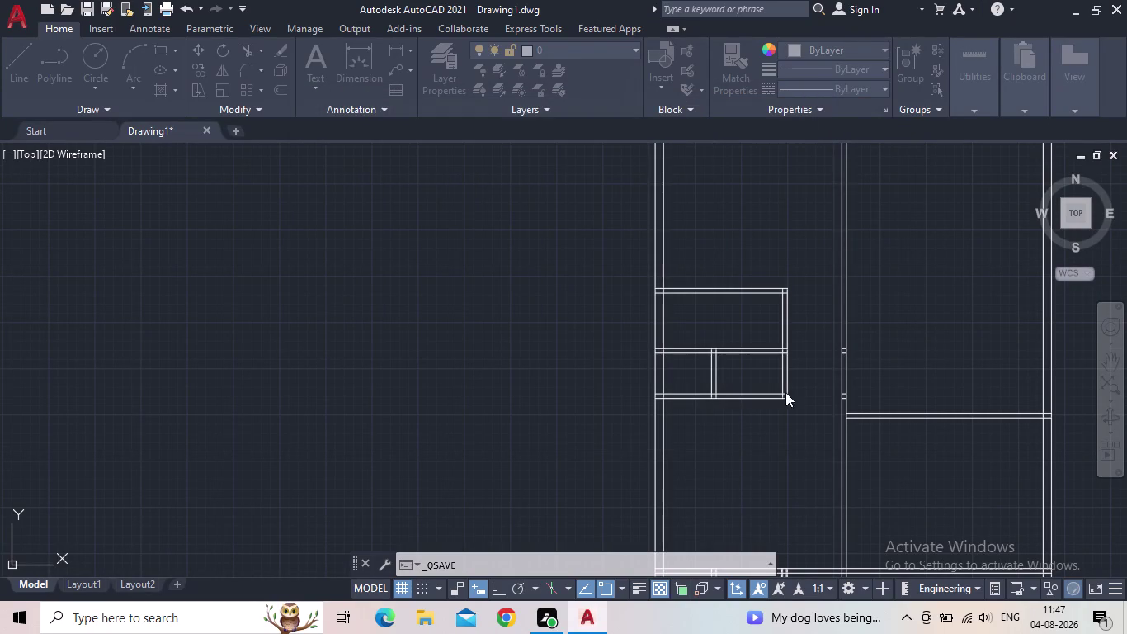
click(90, 6)
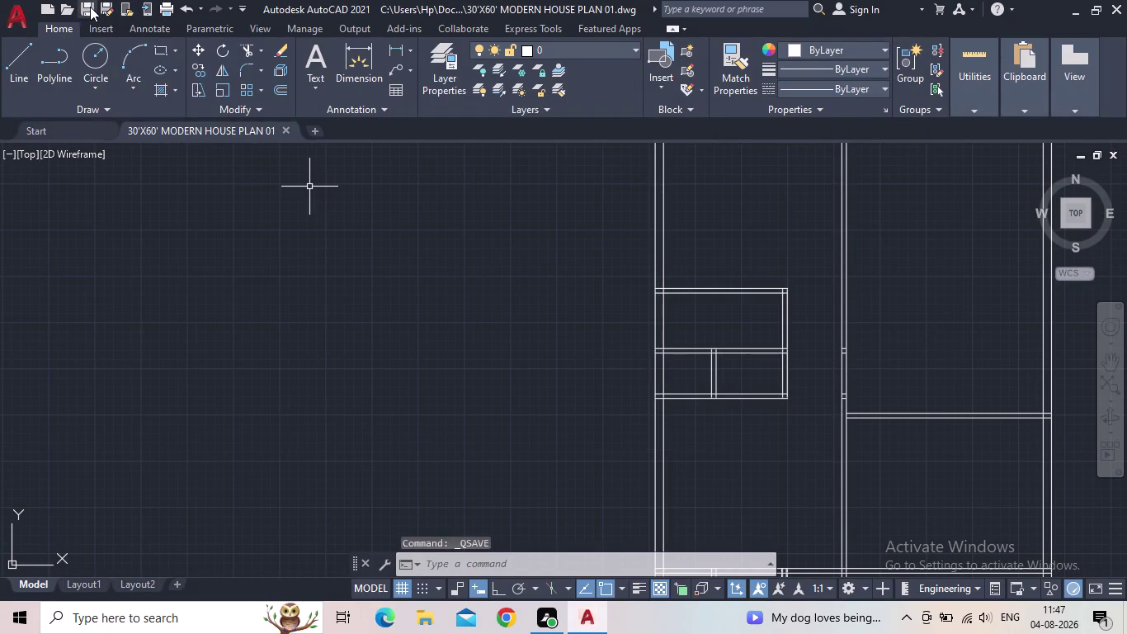
Offset the small room's top wall line 13'10" upward.
middle_drag(715, 353, 642, 408)
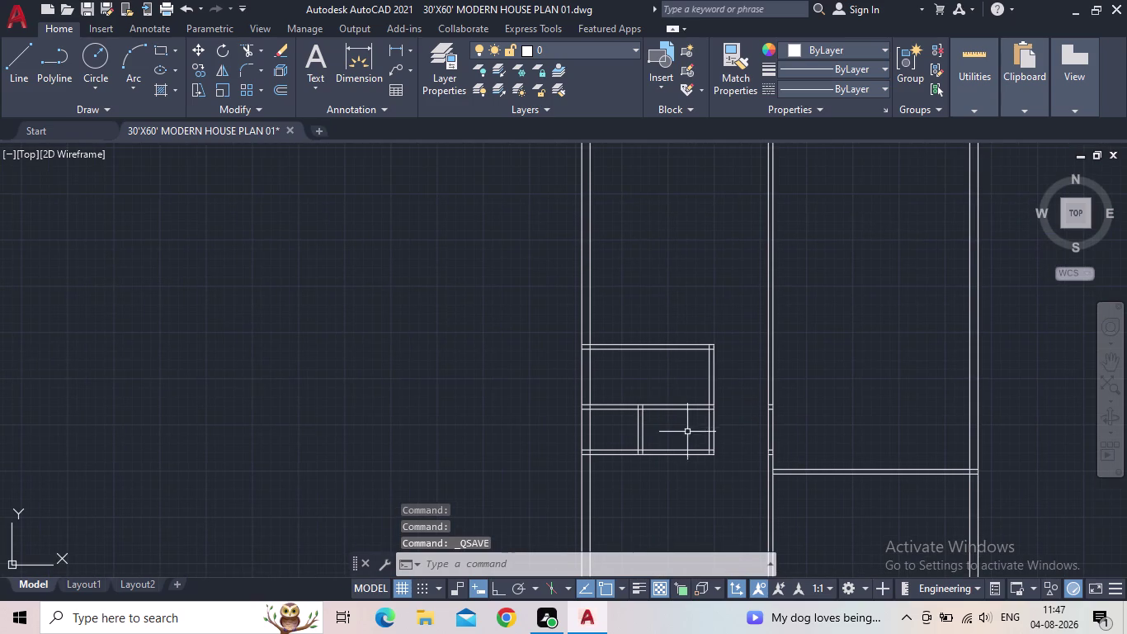
middle_drag(738, 470, 690, 388)
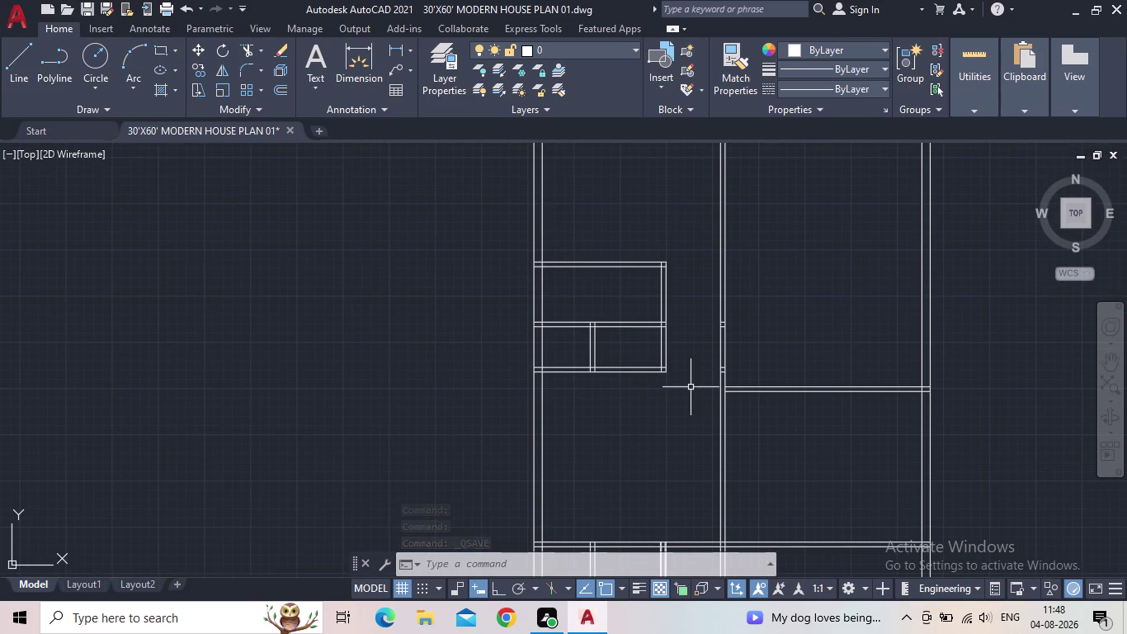
key(o)
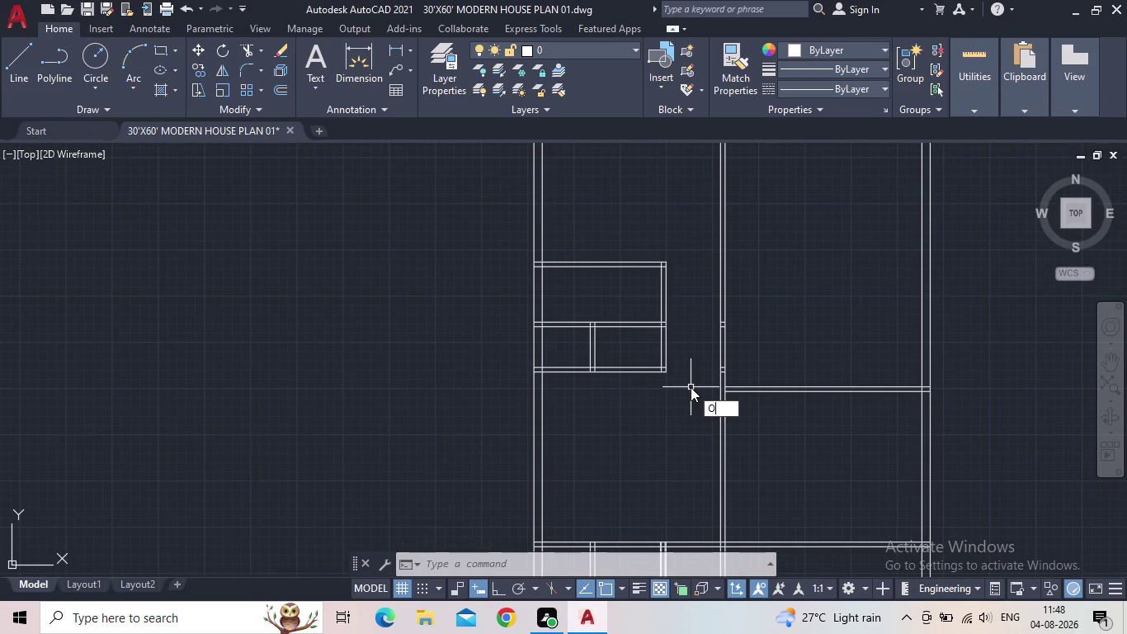
key(Return)
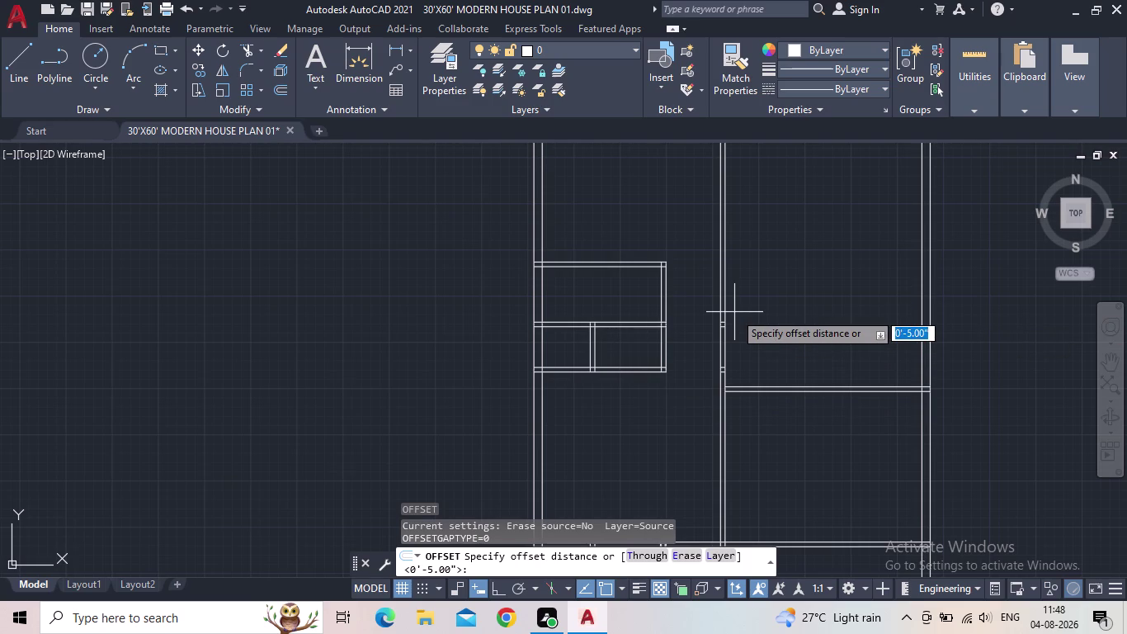
text(13')
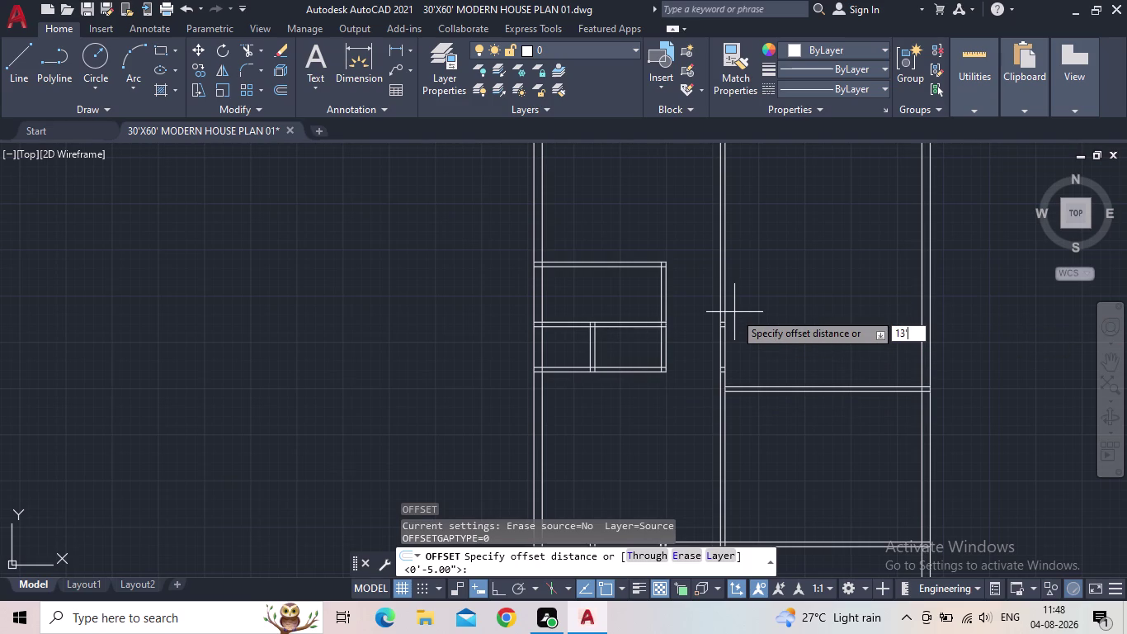
text(10)
key(shift+quotedbl)
key(Return)
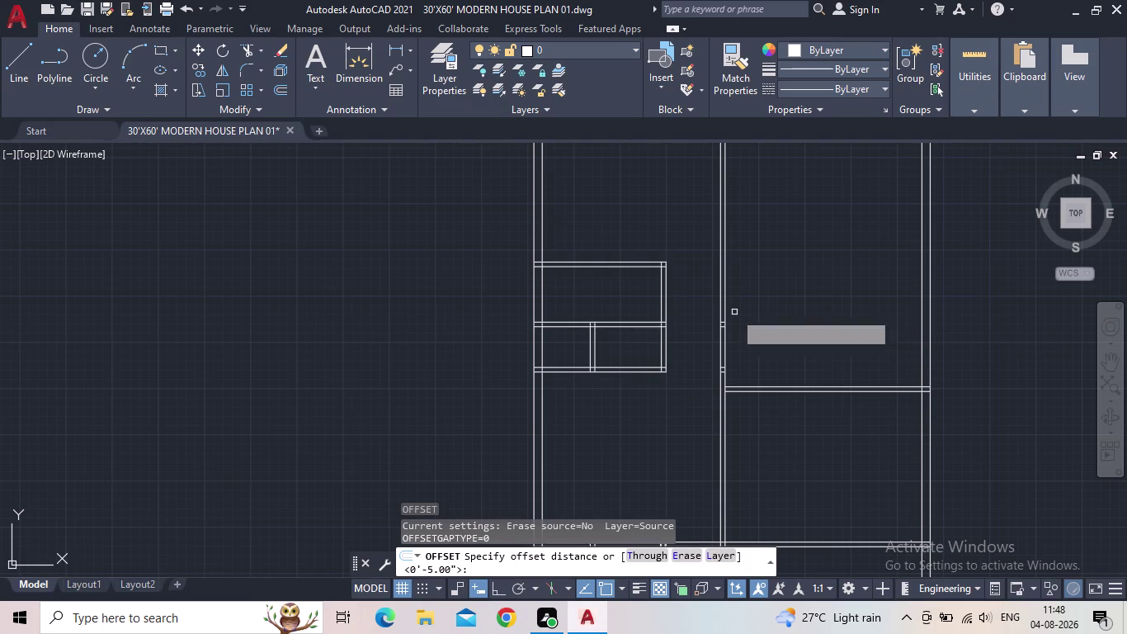
click(588, 262)
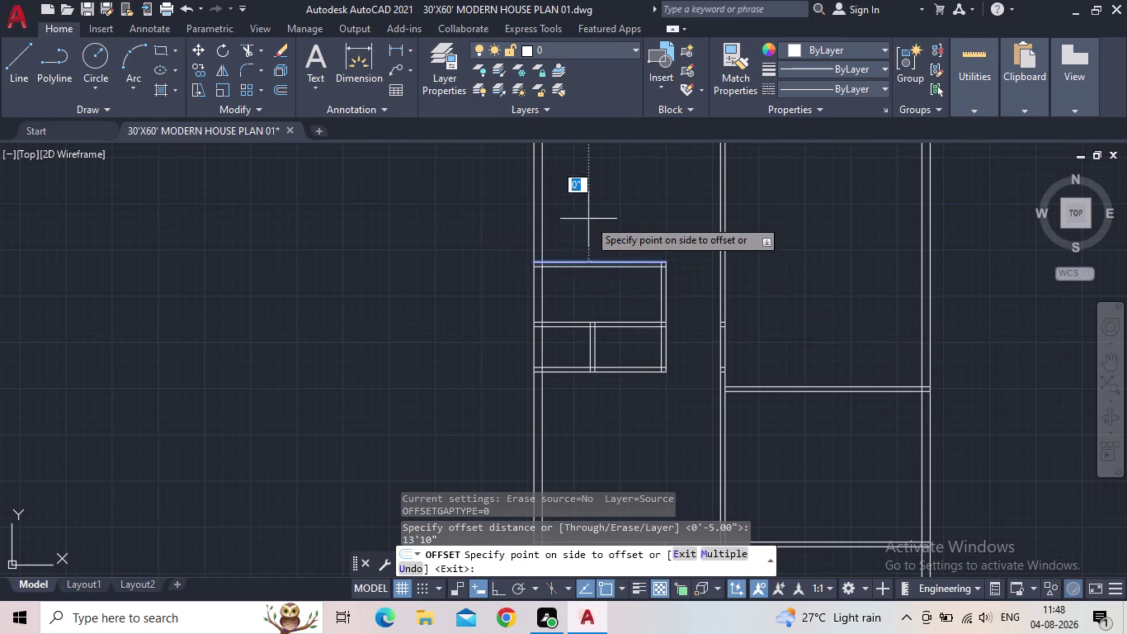
middle_drag(600, 248, 604, 328)
scroll(down, 3)
click(608, 300)
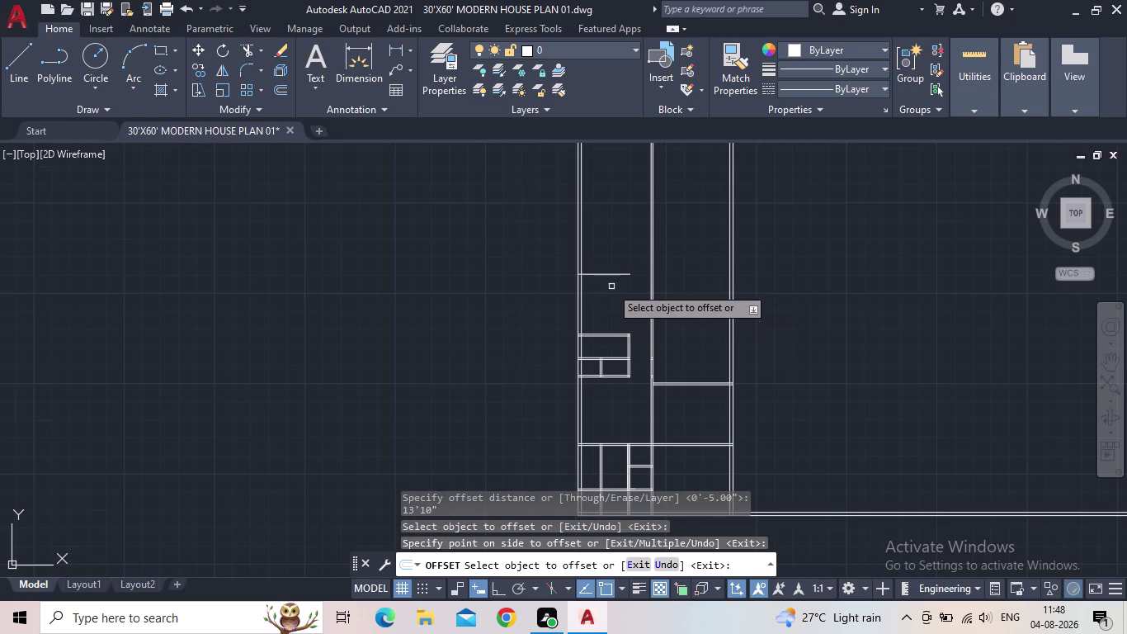
key(Escape)
Offset the new line 9" to give the wall its second face.
key(o)
key(Return)
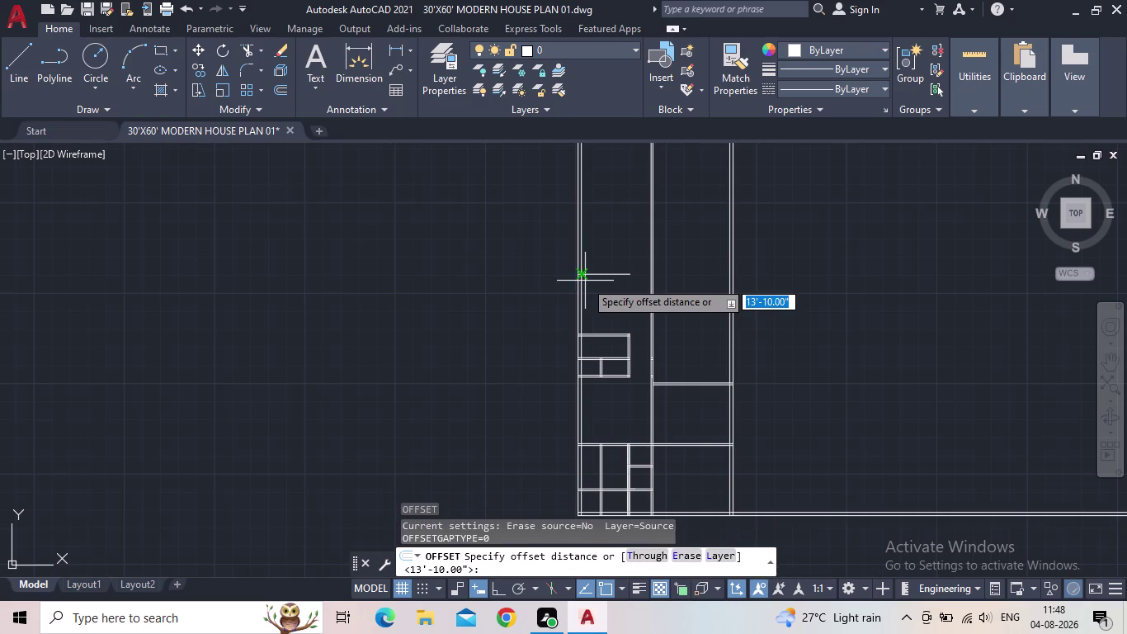
key(9)
key(shift+quotedbl)
key(Return)
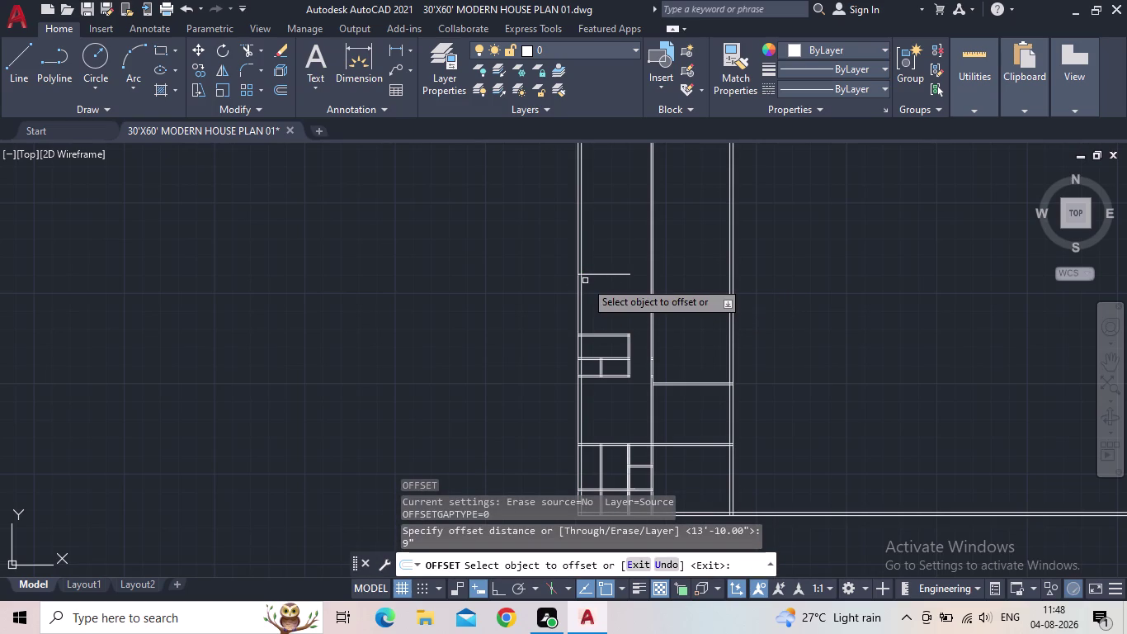
scroll(up, 3)
click(596, 274)
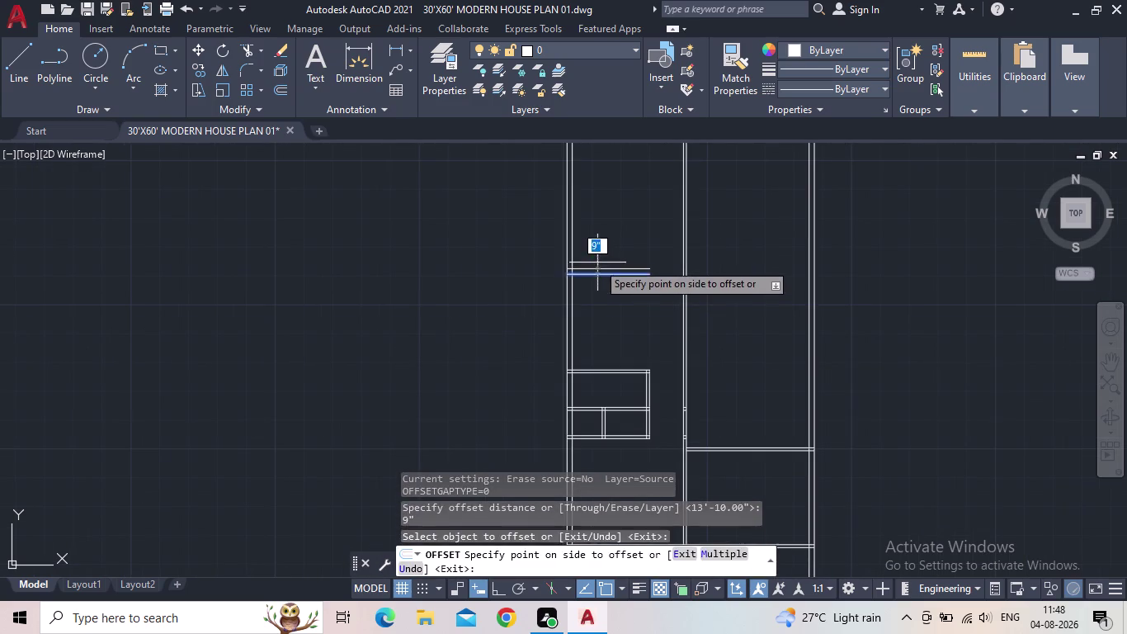
click(597, 263)
key(Escape)
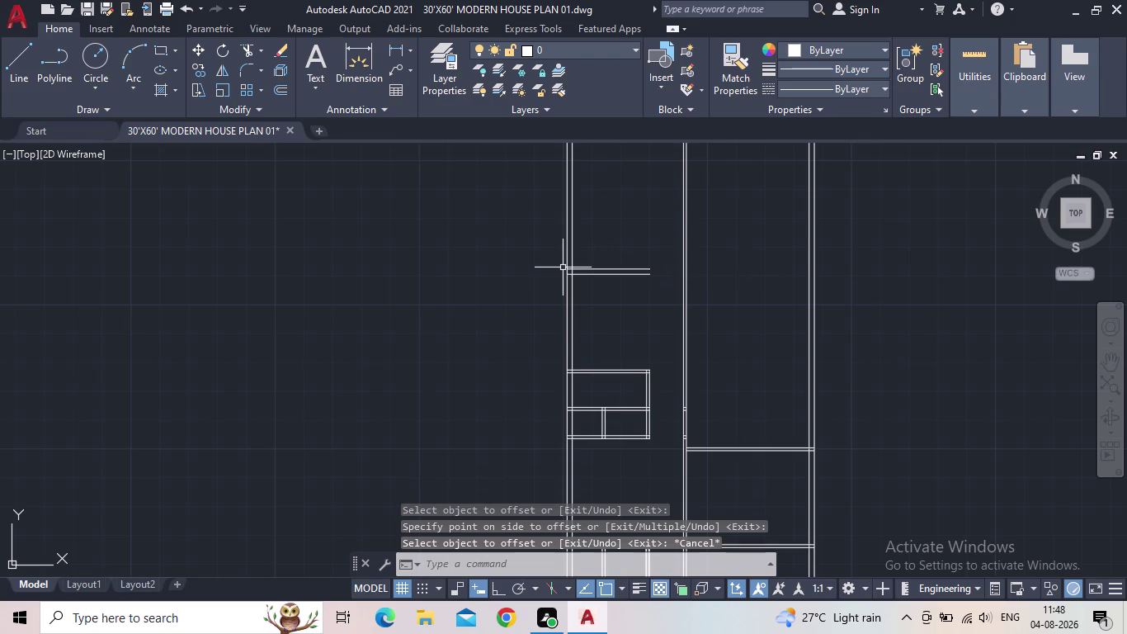
Extend the new wall's upper and lower lines to the right wall.
key(e)
key(x)
key(space)
scroll(up, 3)
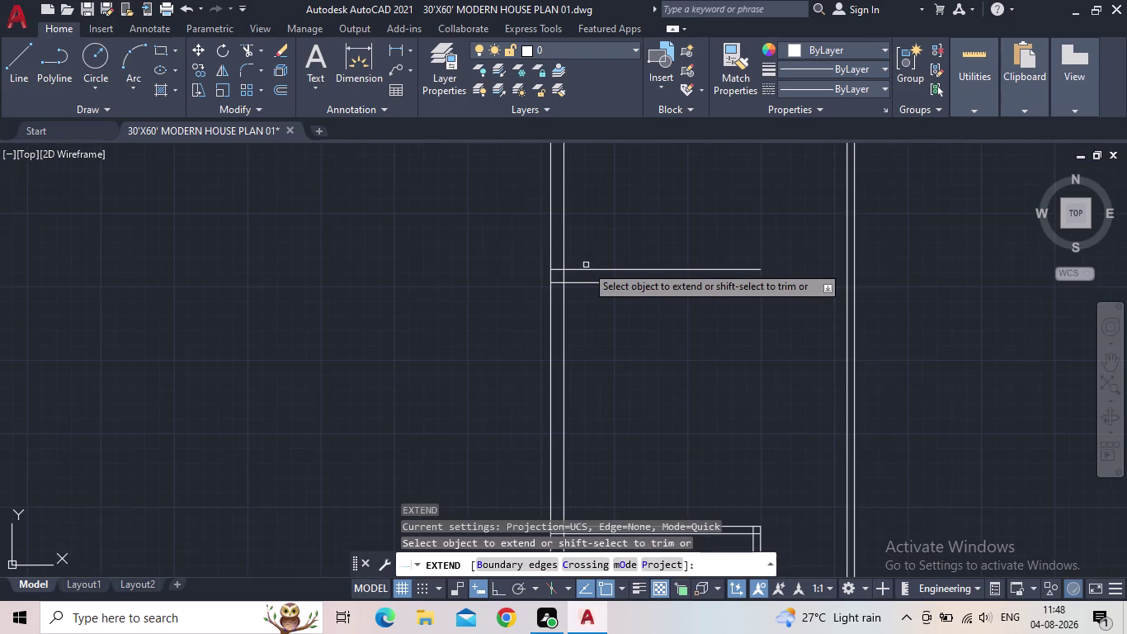
click(591, 270)
click(682, 267)
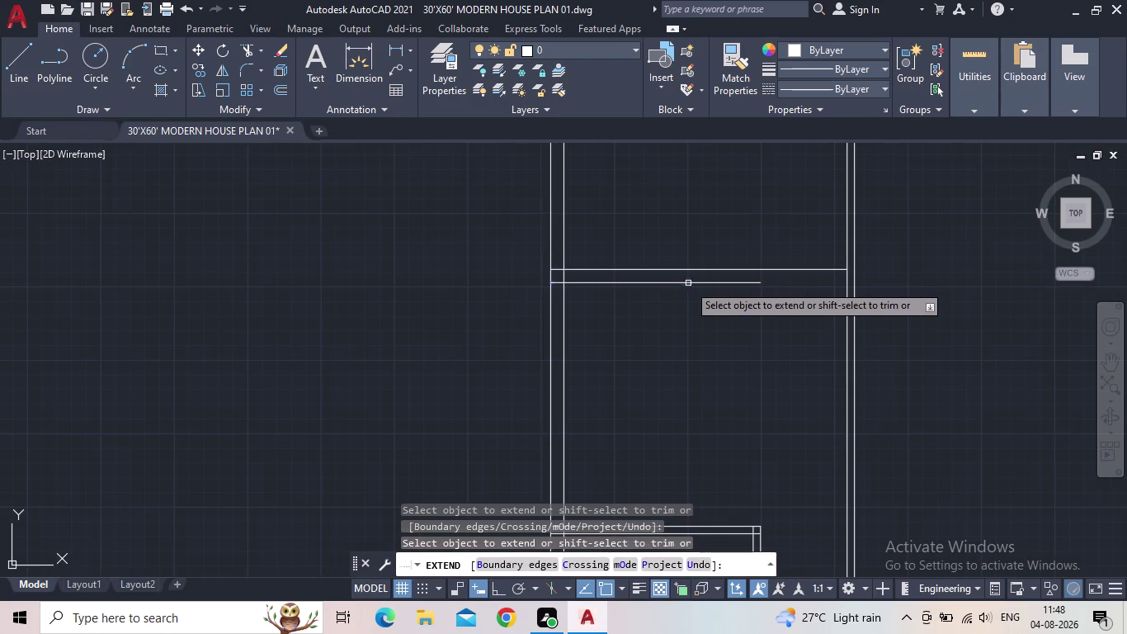
click(688, 284)
click(724, 279)
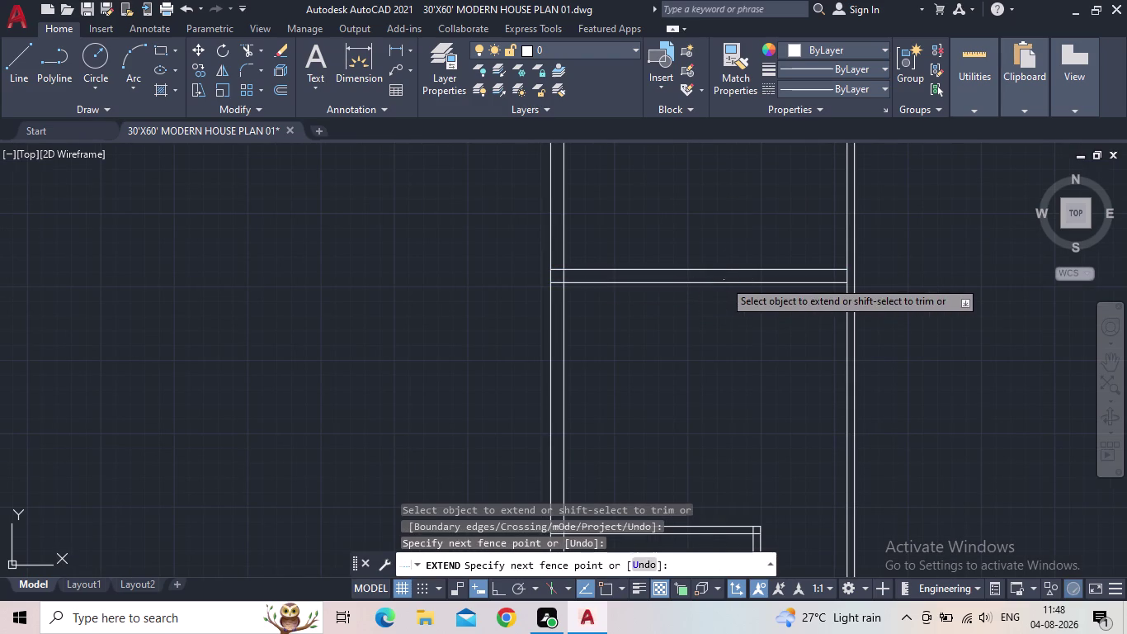
click(724, 285)
click(727, 269)
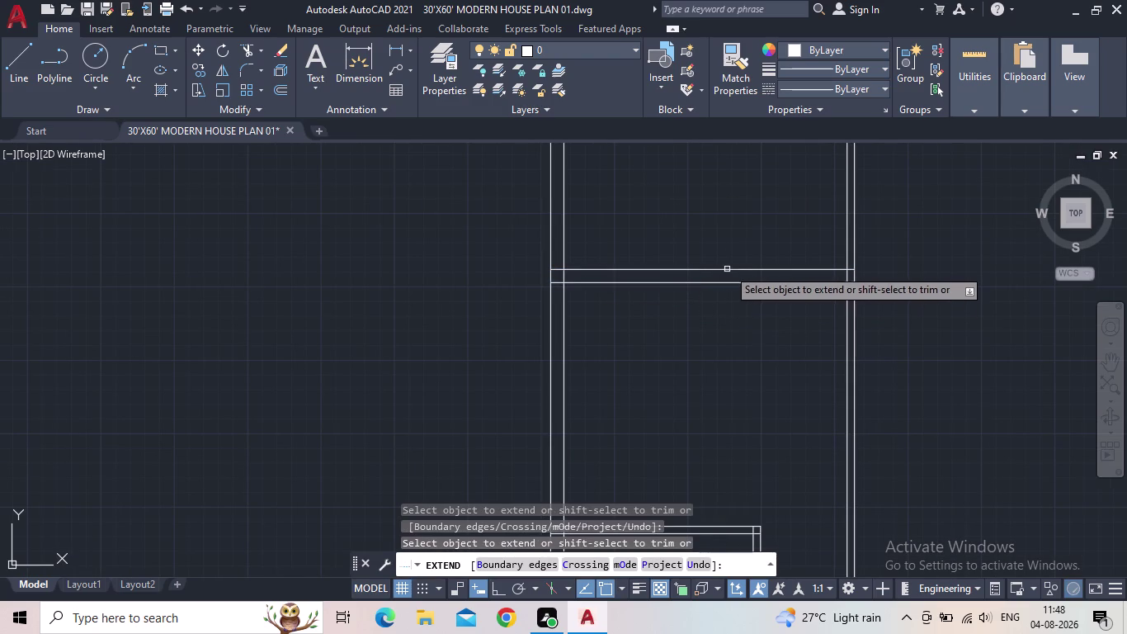
Extend both wall lines farther right to the outer wall.
scroll(down, 3)
scroll(up, 3)
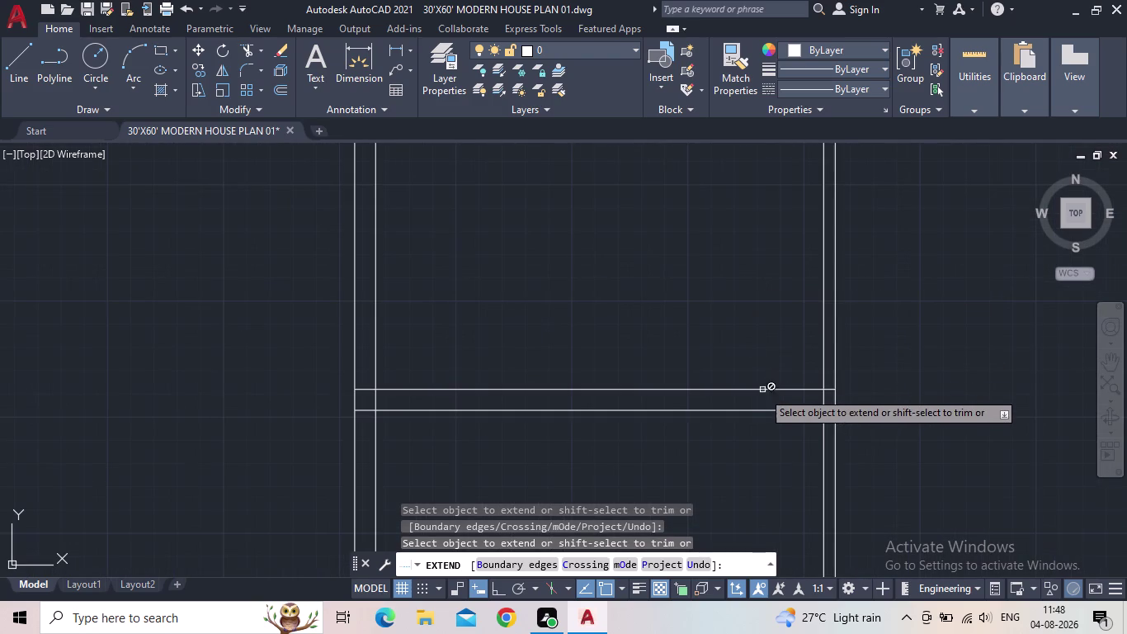
scroll(down, 3)
middle_drag(778, 400, 663, 387)
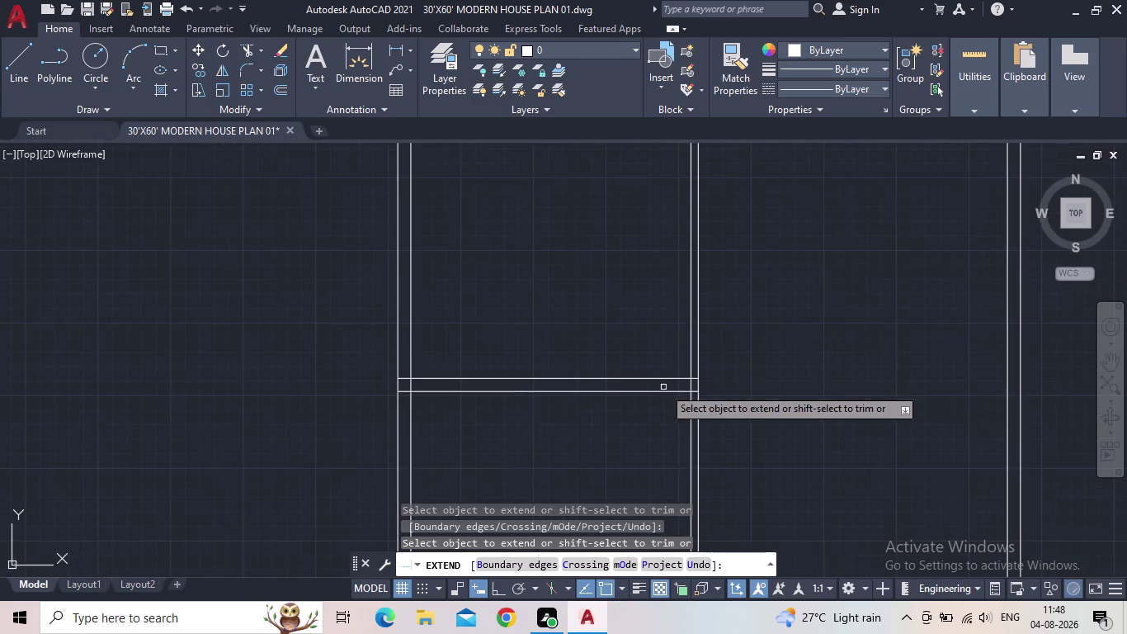
click(669, 375)
click(674, 378)
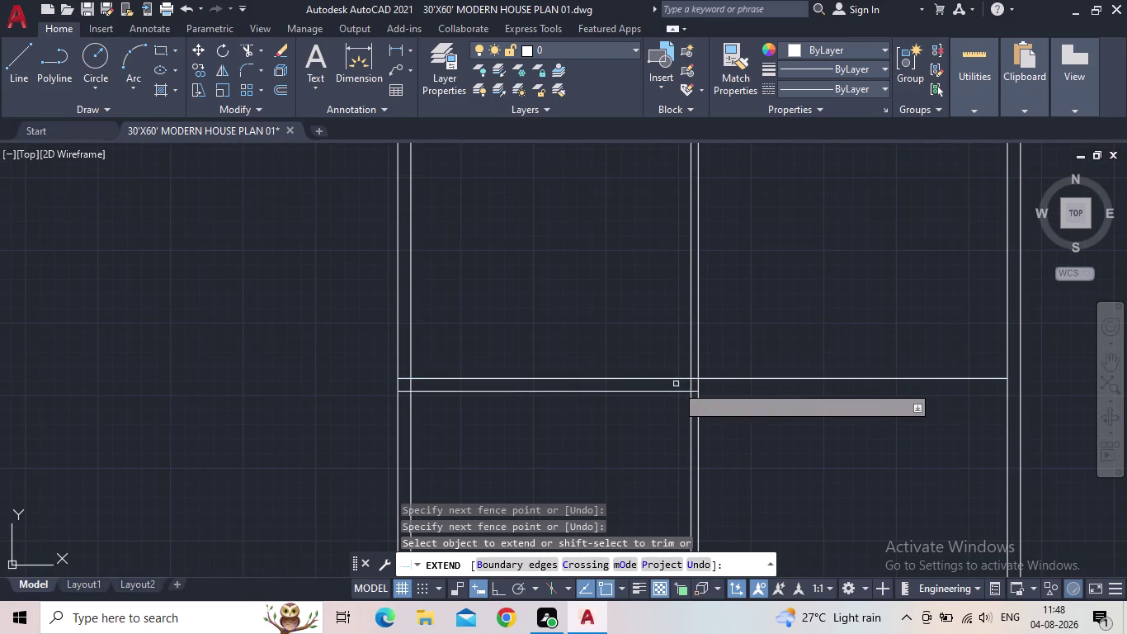
drag(676, 385, 677, 407)
drag(800, 320, 837, 448)
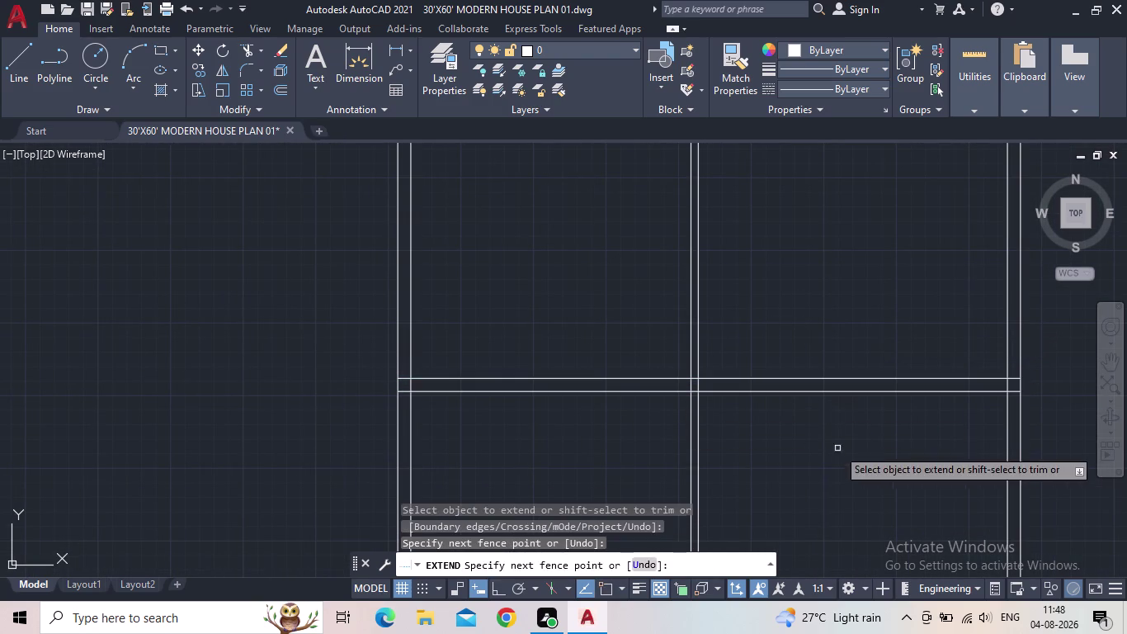
scroll(down, 3)
middle_drag(917, 453, 884, 395)
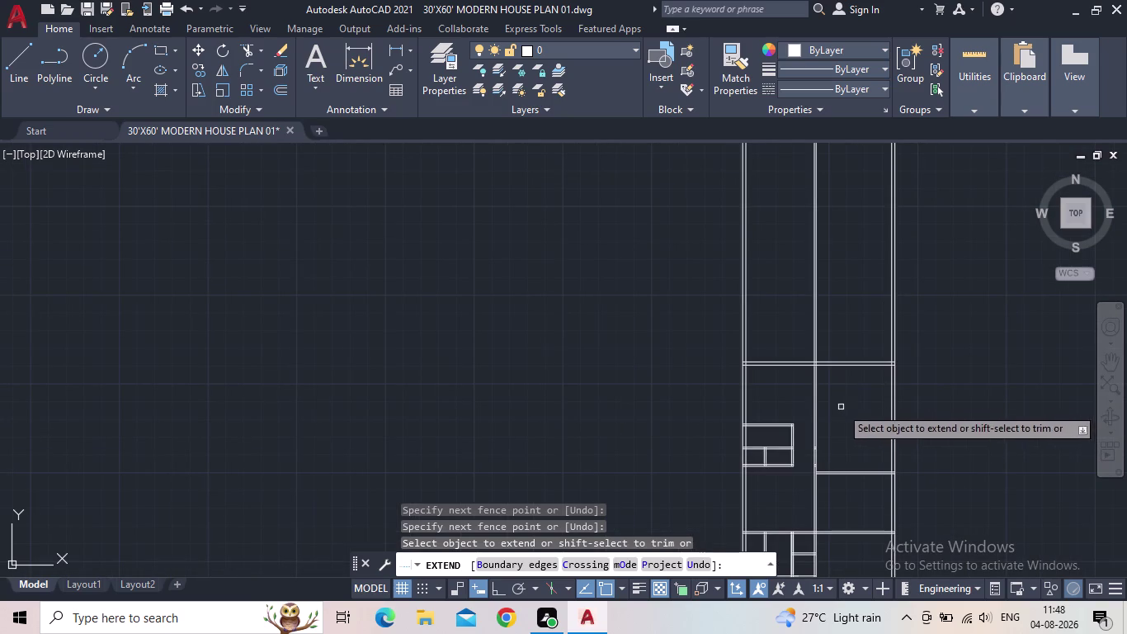
Fence-trim the overlapping wall segments with TR, then save the drawing.
key(Escape)
key(t)
key(r)
key(space)
drag(940, 327, 933, 329)
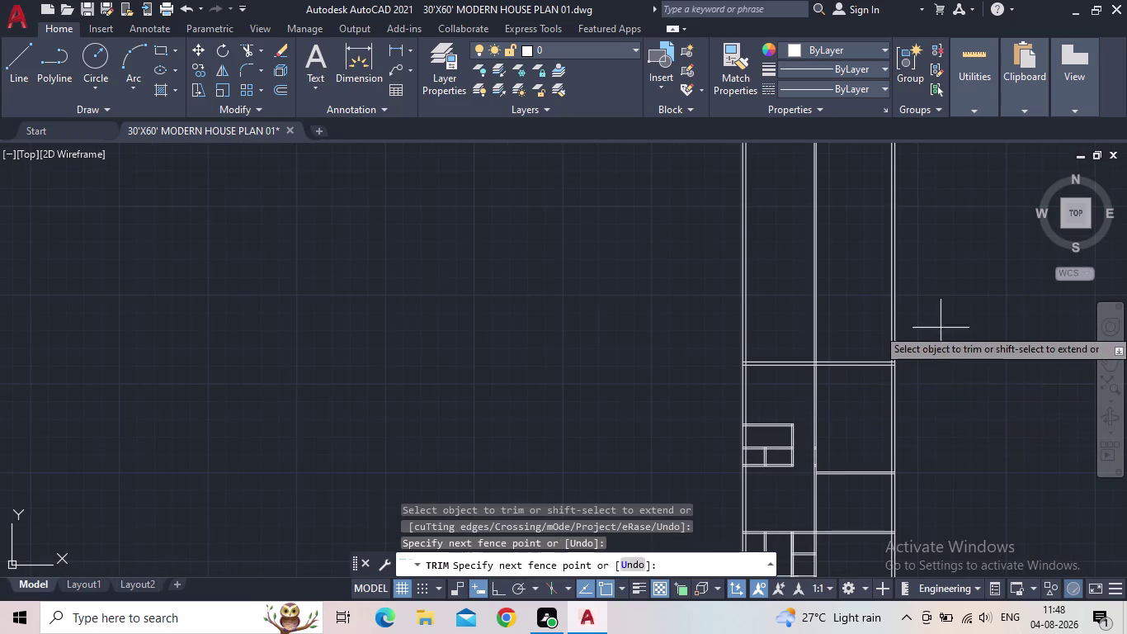
drag(934, 329, 666, 340)
scroll(down, 3)
middle_drag(850, 400, 822, 298)
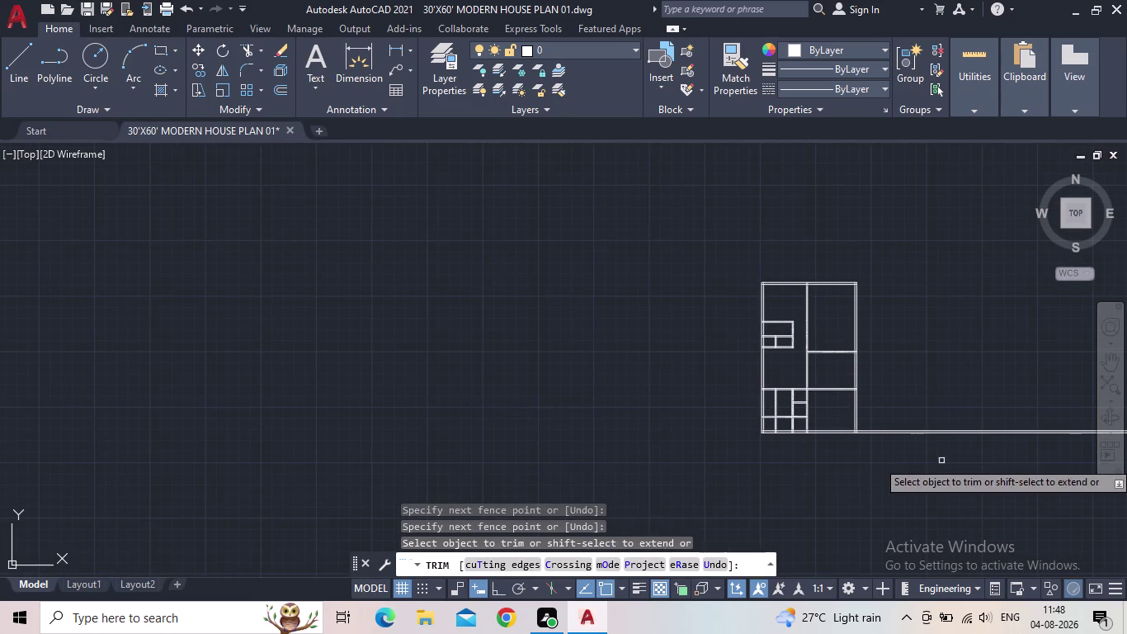
drag(943, 462, 928, 402)
key(Escape)
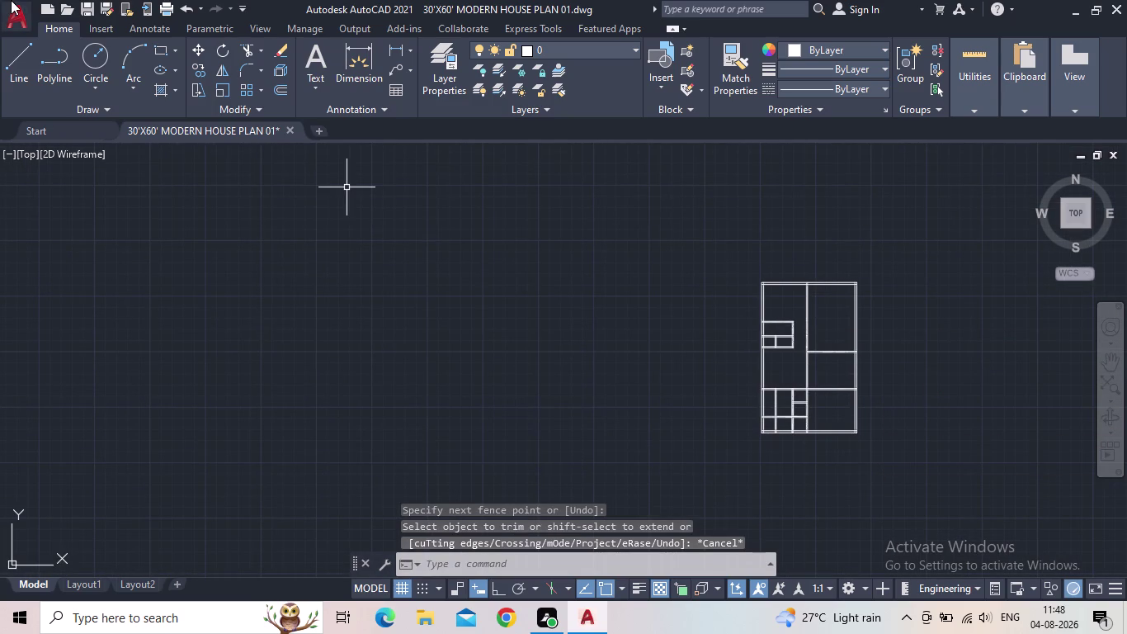
click(93, 9)
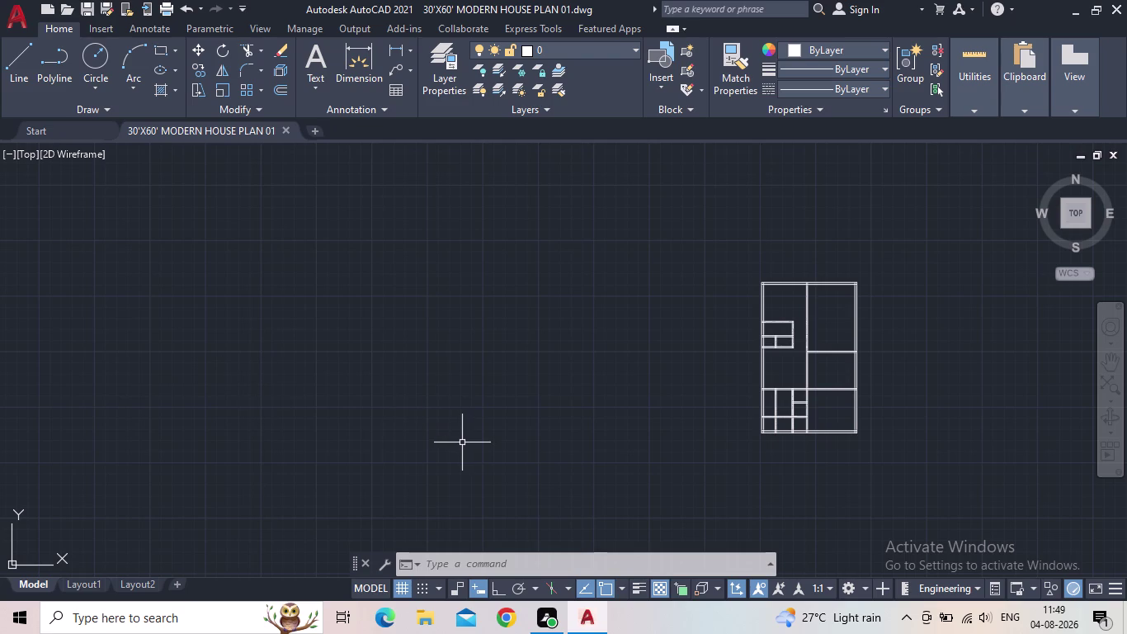
Zoom in on the saved double-line floor plan.
scroll(up, 3)
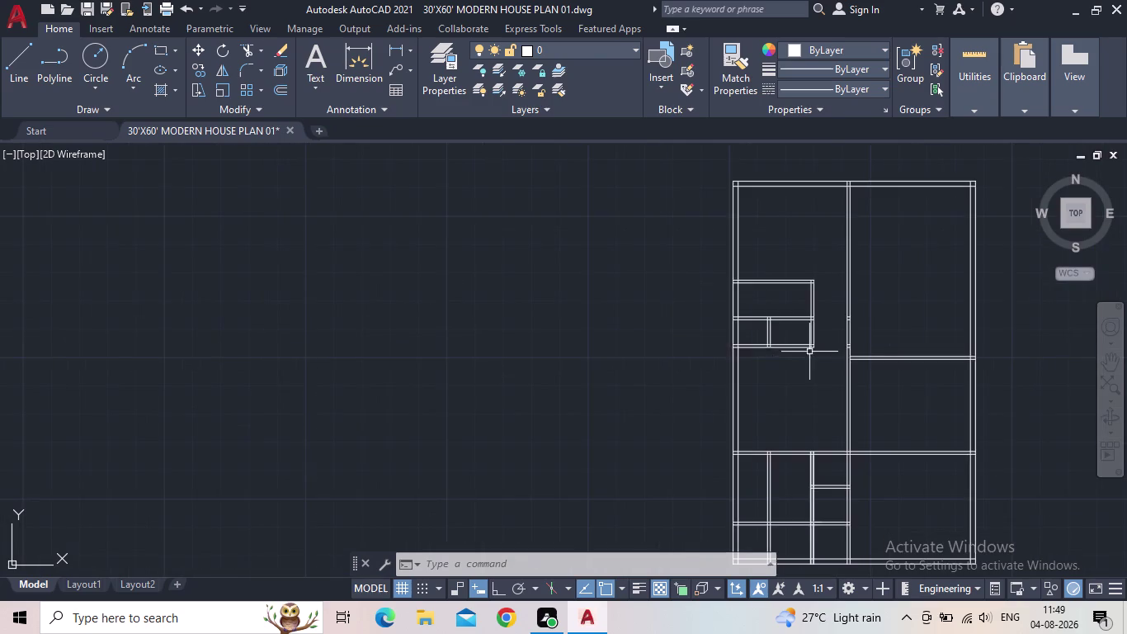
Extend the two upper interior wall lines of the small room to the right outer wall.
scroll(up, 3)
middle_drag(809, 350, 750, 398)
scroll(down, 3)
middle_drag(765, 321, 683, 329)
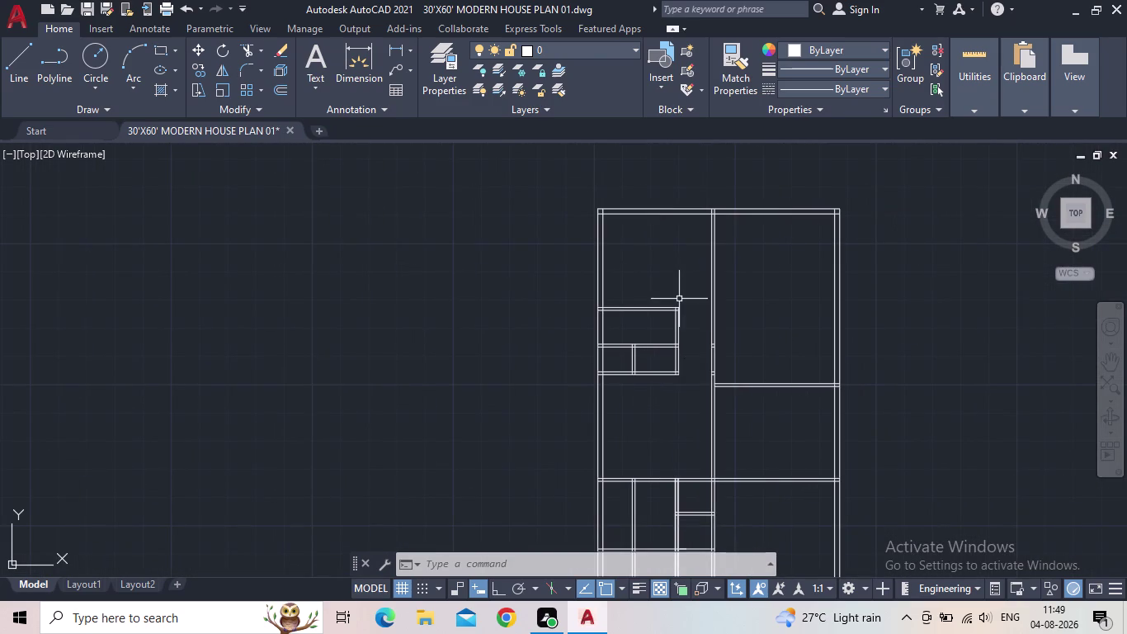
scroll(up, 3)
scroll(up, 3)
middle_drag(647, 208, 642, 293)
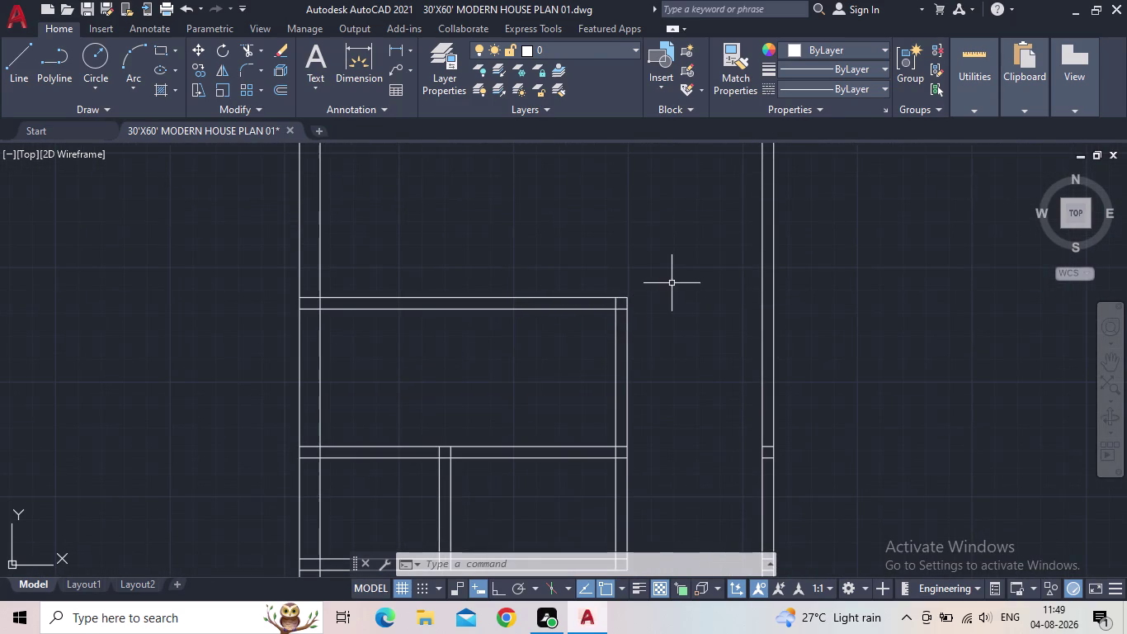
middle_drag(715, 303, 675, 331)
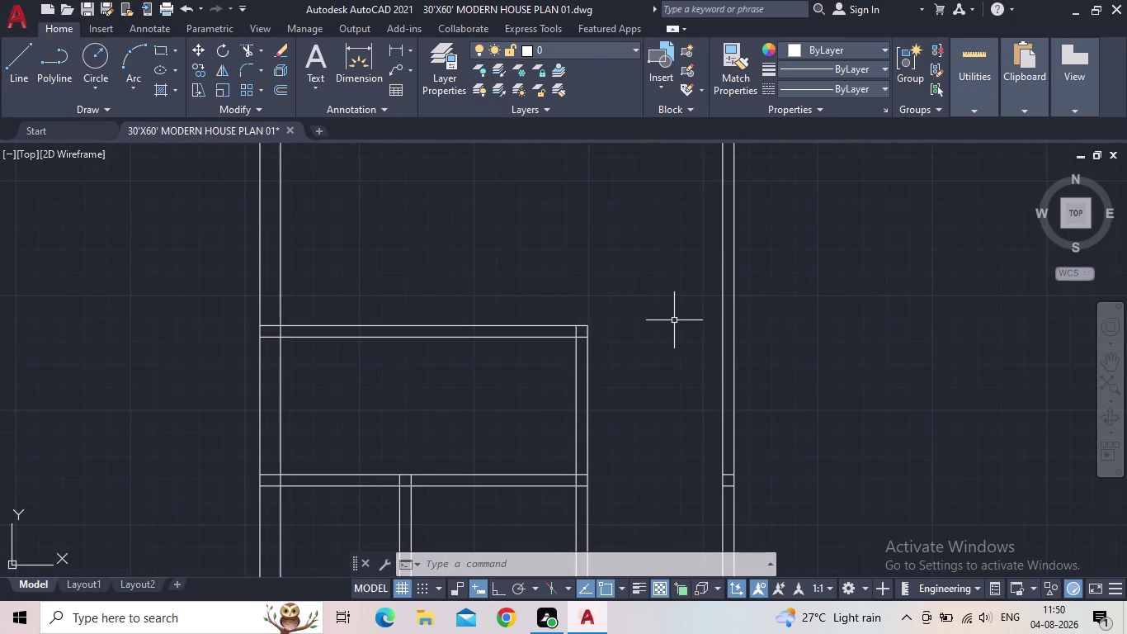
key(e)
key(x)
key(space)
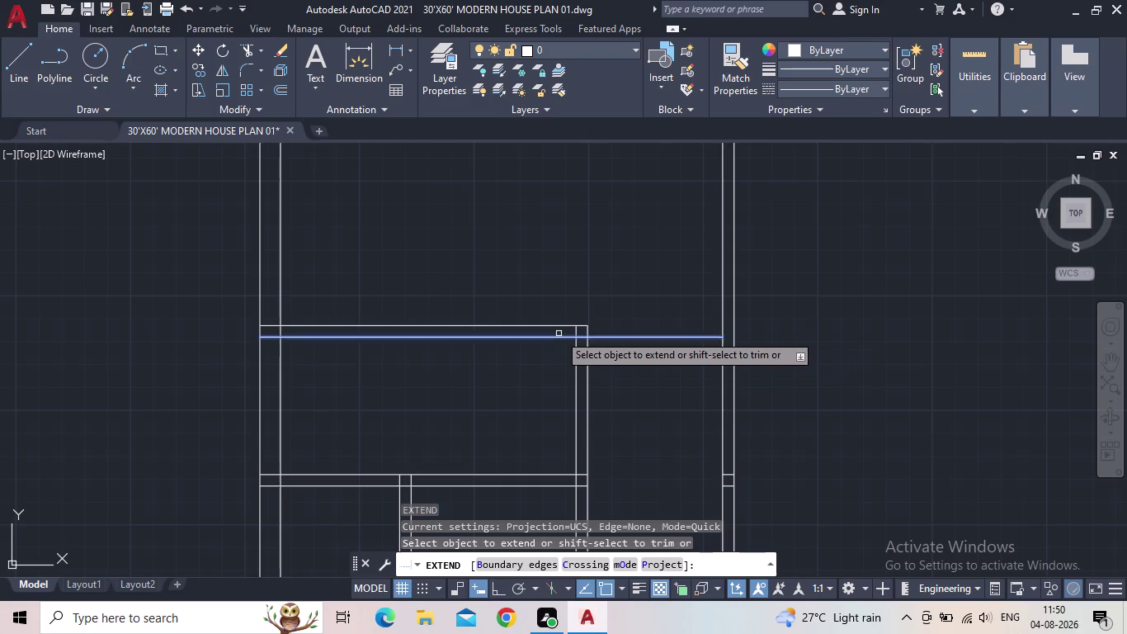
click(561, 335)
click(562, 326)
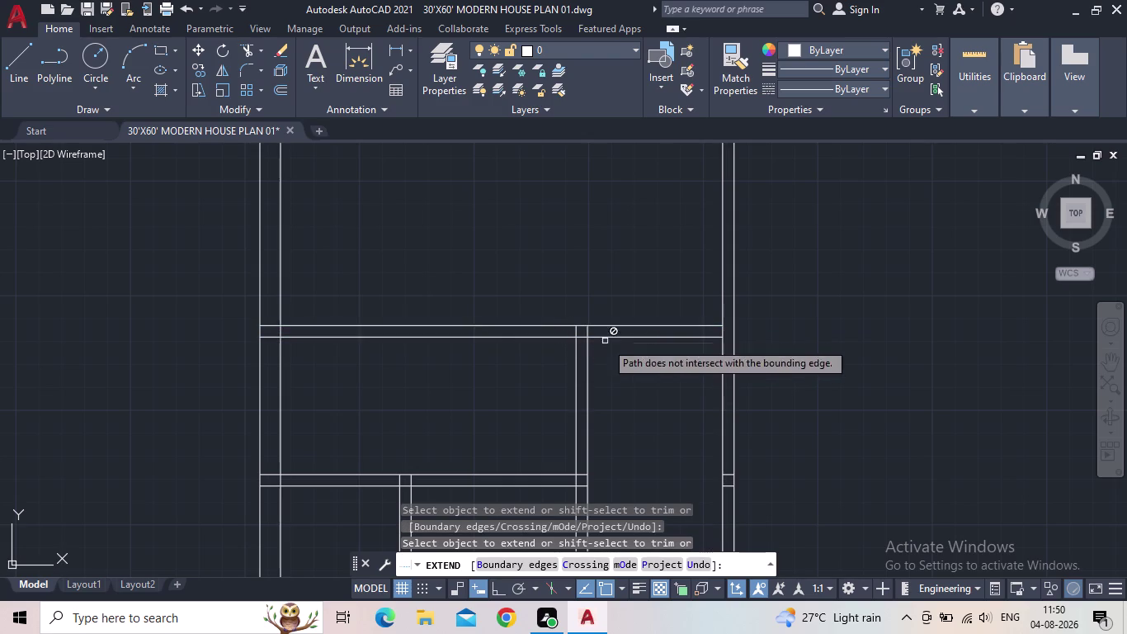
Inspect the middle interior walls along the right side, then end the Extend command.
middle_drag(636, 374, 634, 307)
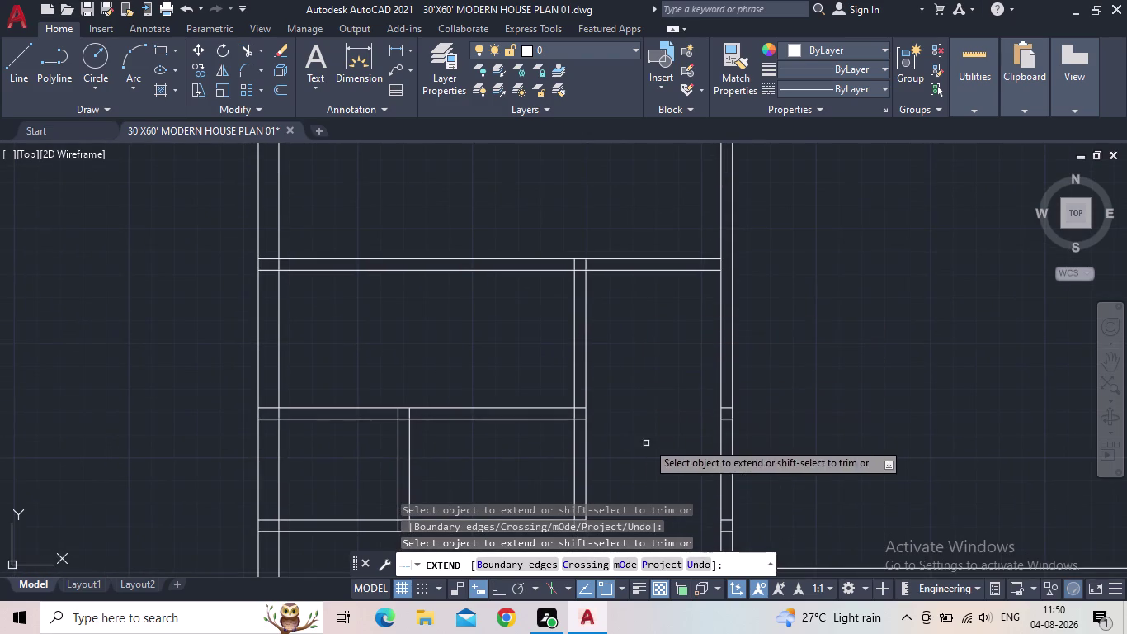
scroll(down, 3)
scroll(up, 3)
middle_drag(647, 386, 639, 348)
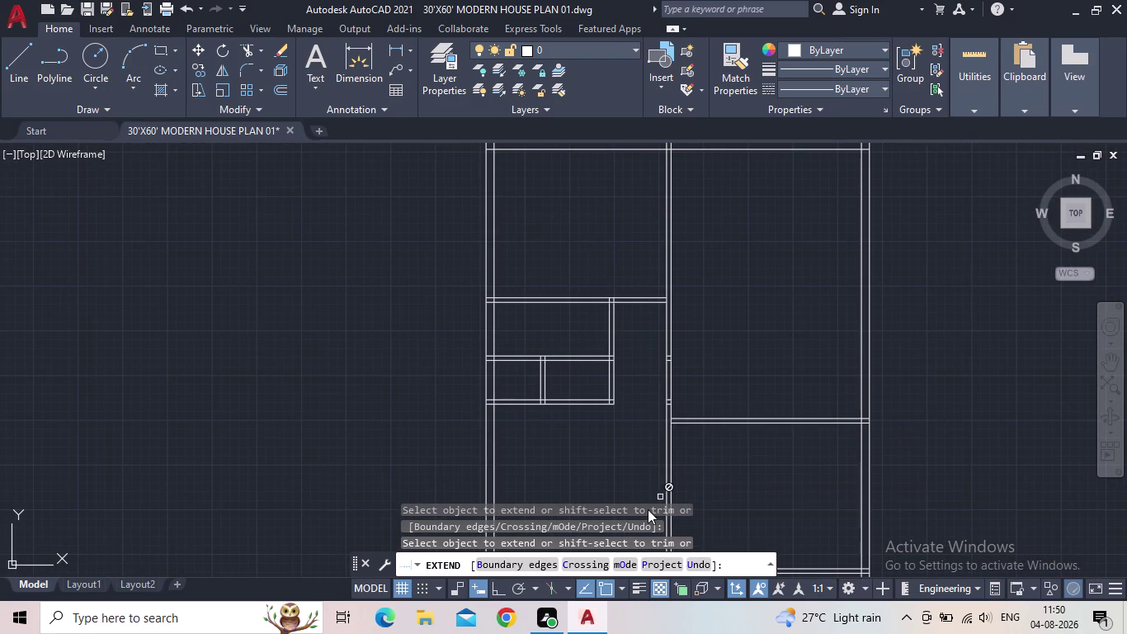
middle_drag(734, 422, 654, 386)
scroll(down, 3)
scroll(up, 3)
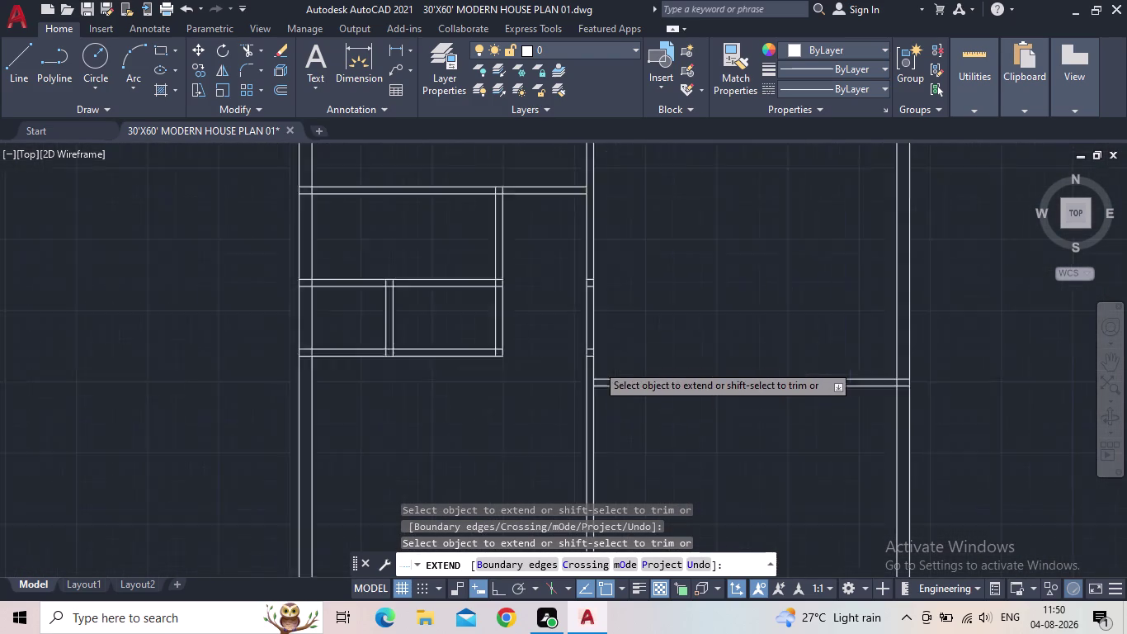
scroll(up, 3)
drag(580, 361, 580, 314)
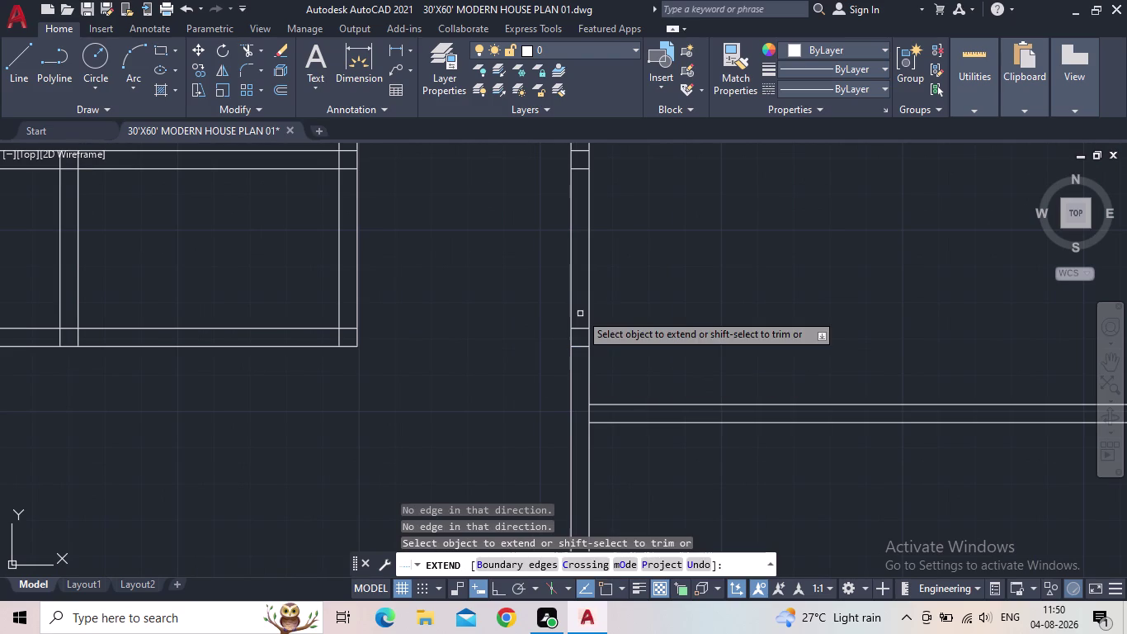
scroll(down, 3)
middle_drag(647, 277, 648, 366)
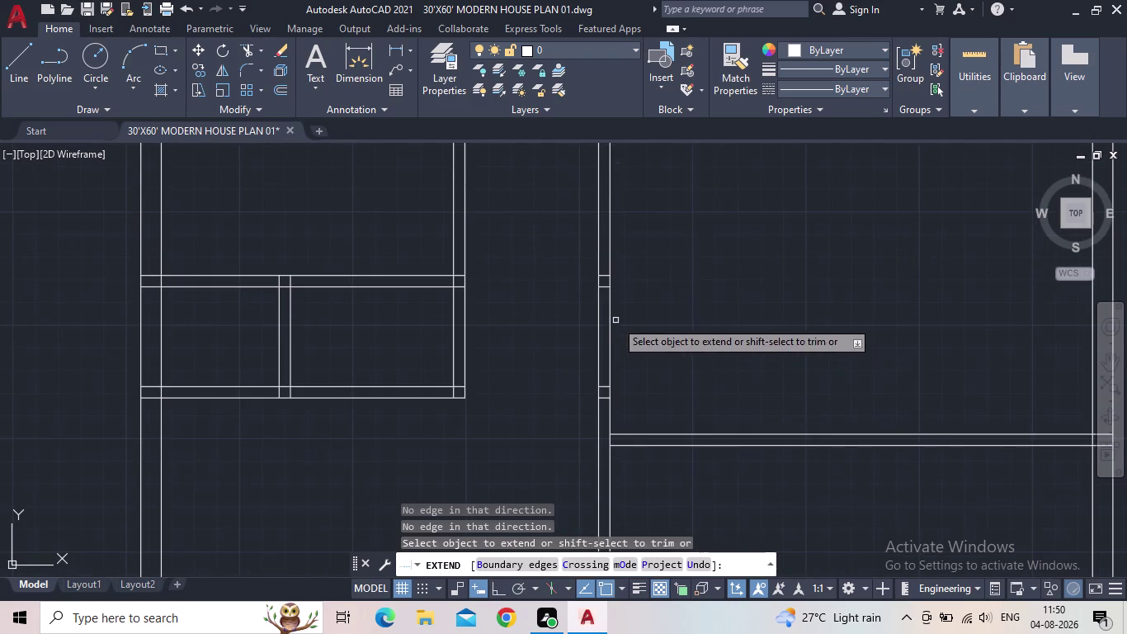
scroll(up, 3)
scroll(down, 3)
key(Escape)
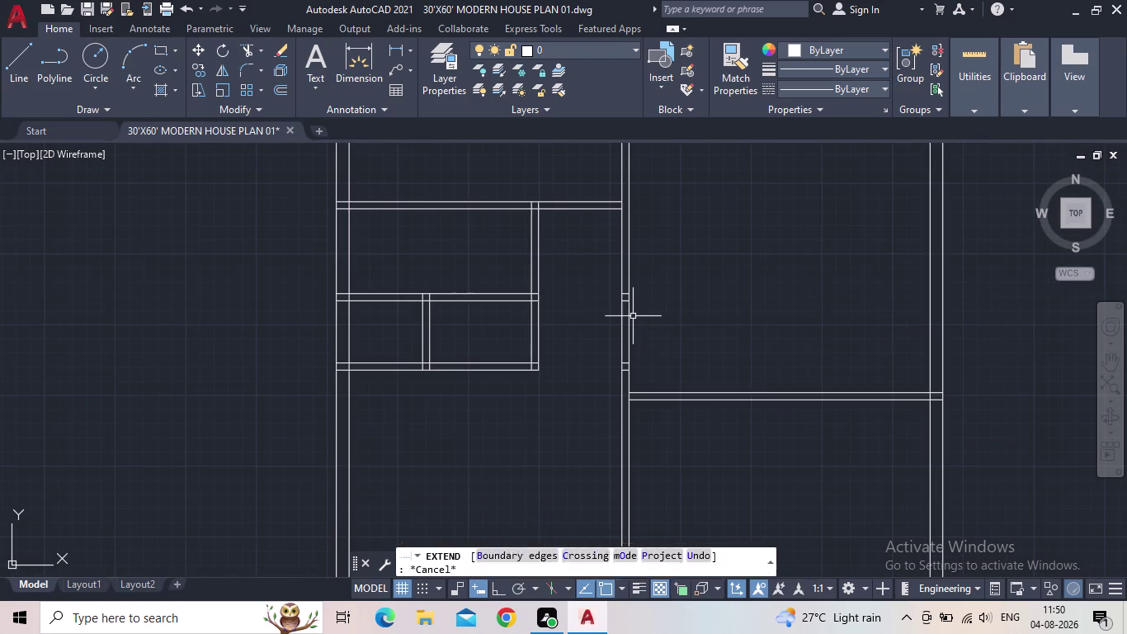
Pan back across the floor plan to center the lower rooms and central interior walls.
scroll(down, 3)
middle_drag(672, 344, 636, 347)
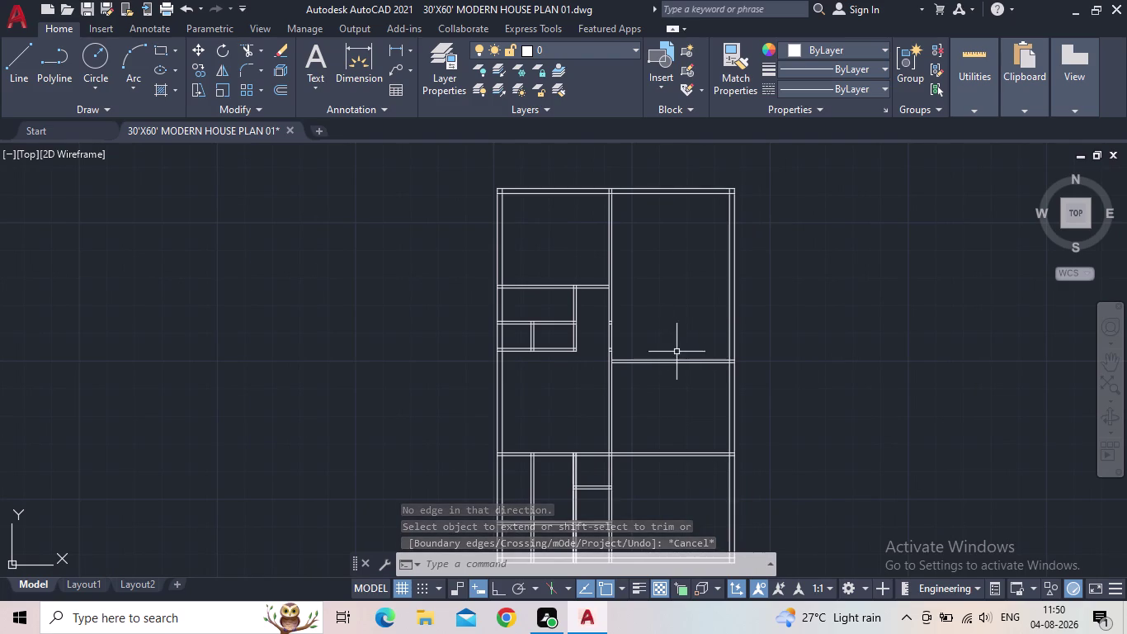
middle_drag(677, 353, 689, 184)
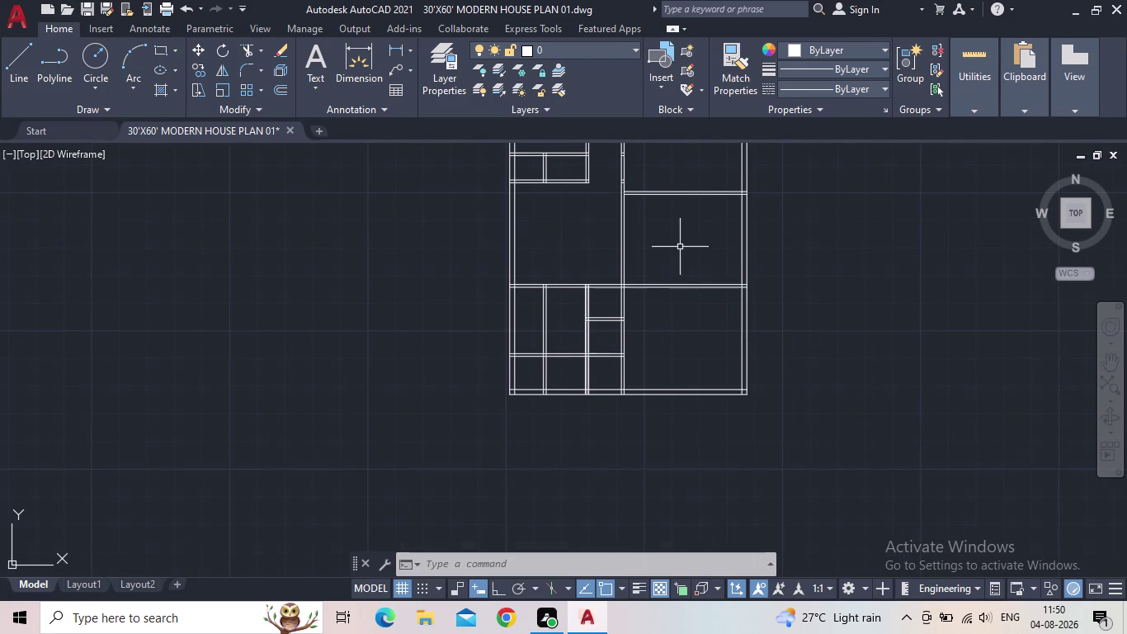
scroll(down, 3)
middle_drag(688, 257, 726, 273)
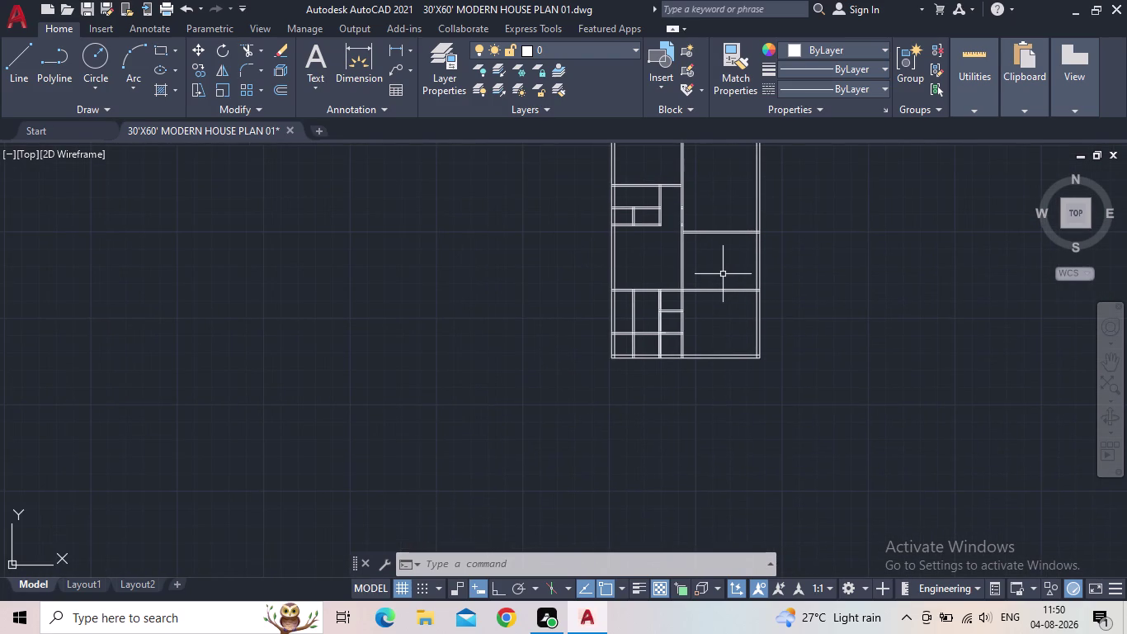
scroll(up, 3)
middle_drag(724, 328, 725, 427)
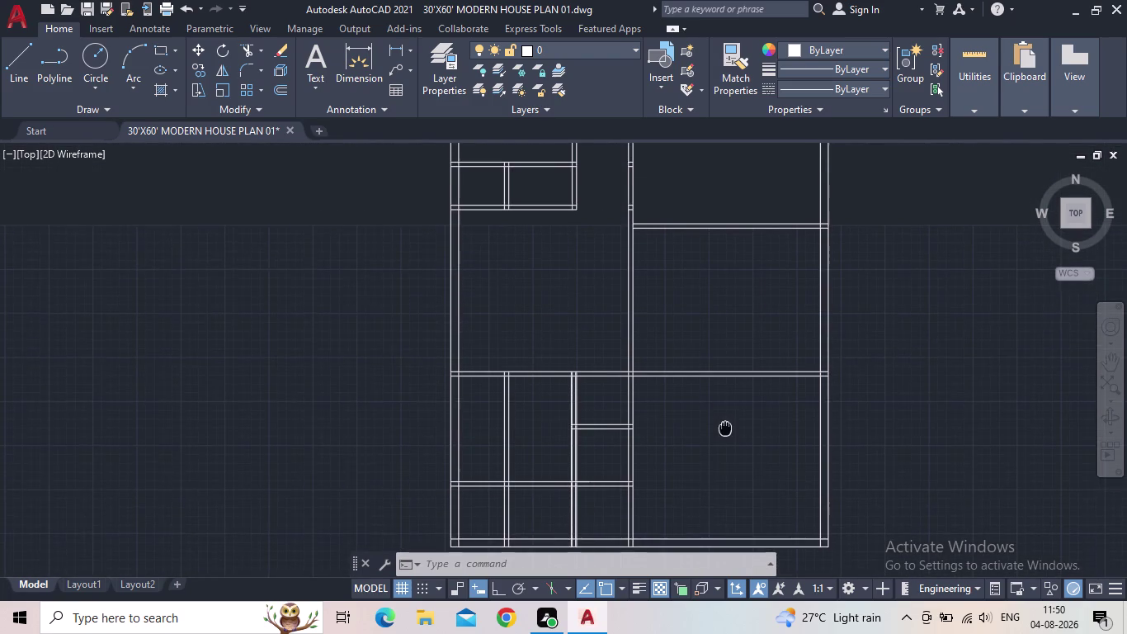
middle_drag(726, 427, 719, 466)
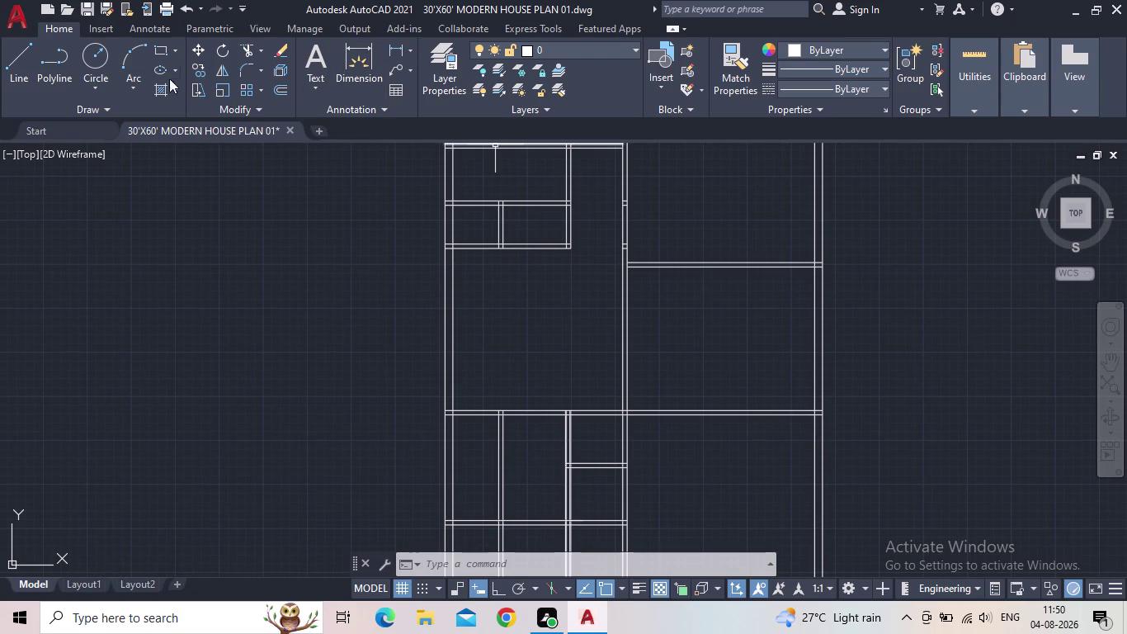
click(402, 51)
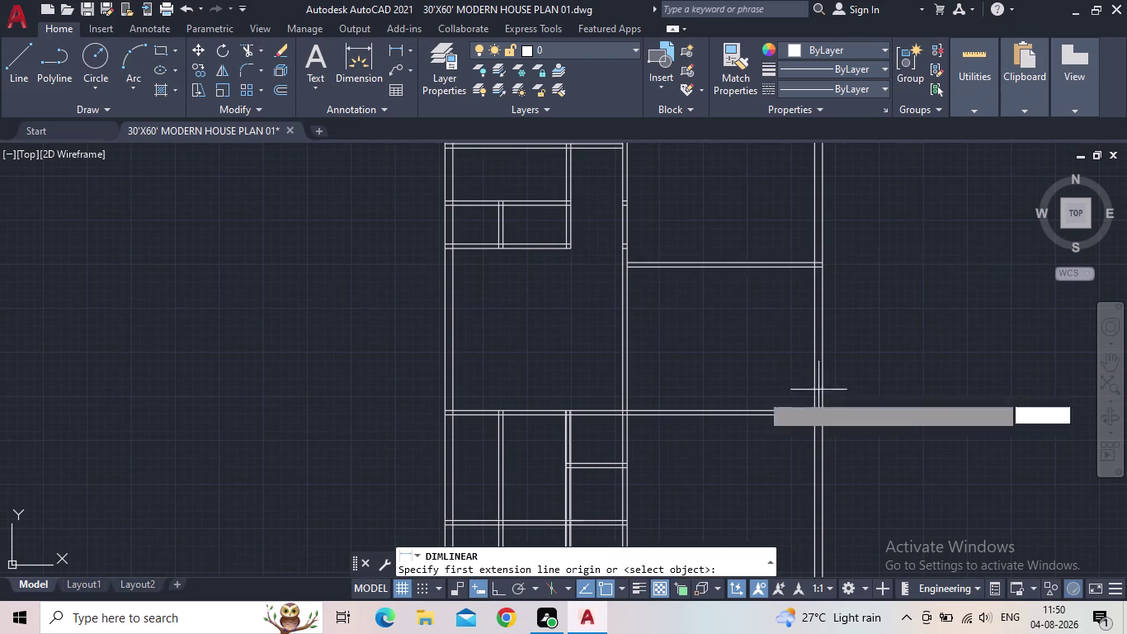
scroll(up, 3)
click(804, 436)
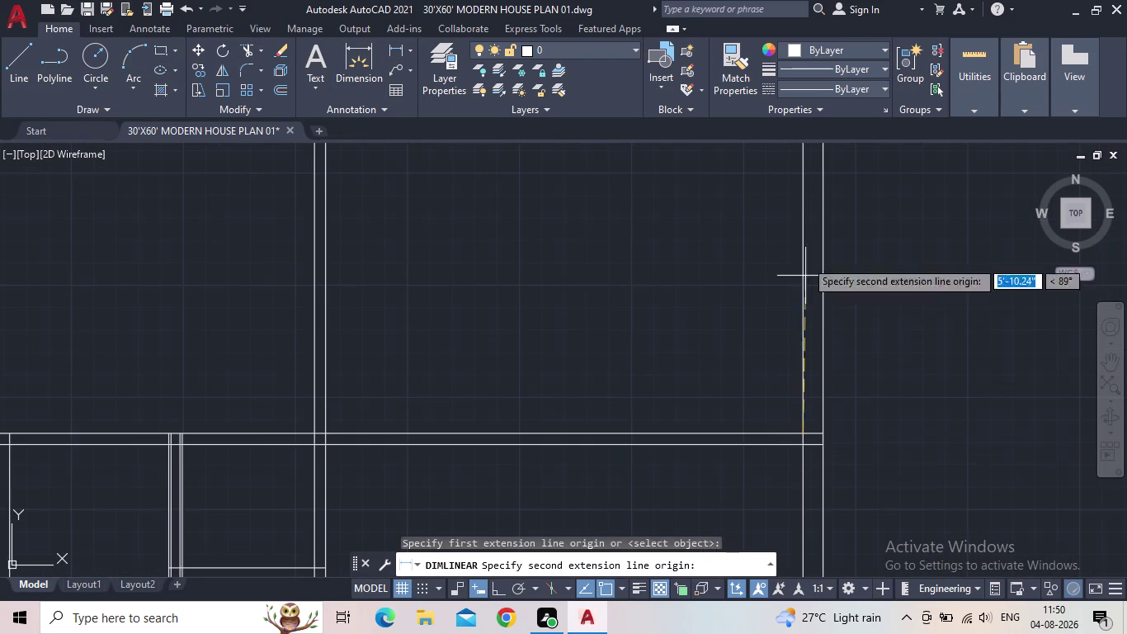
middle_drag(811, 207, 797, 357)
click(788, 218)
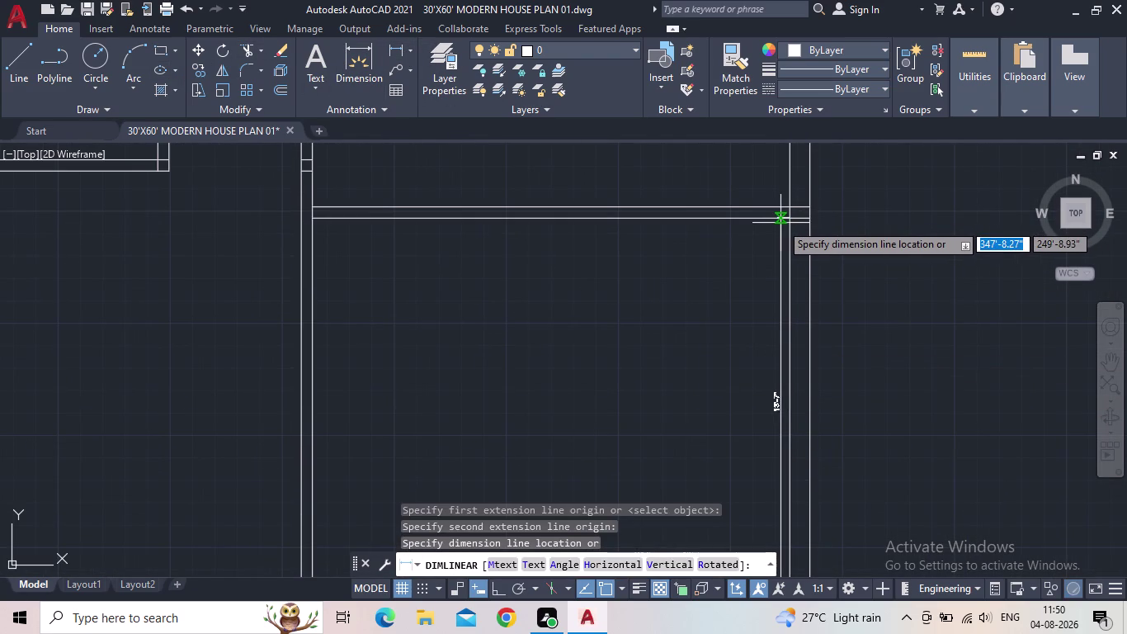
scroll(up, 3)
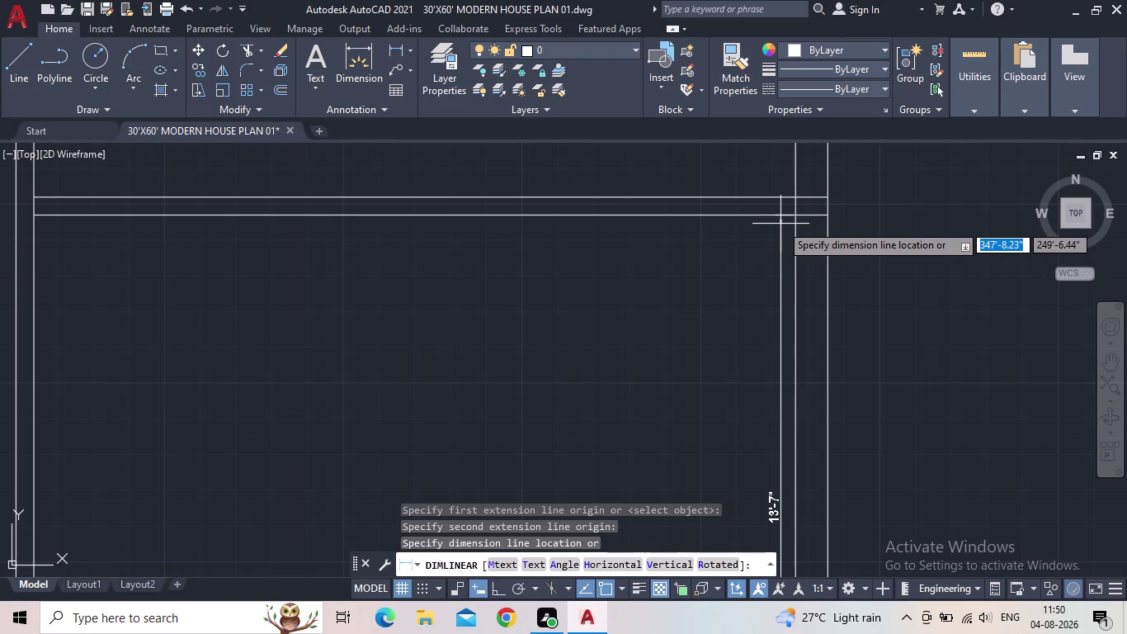
key(Escape)
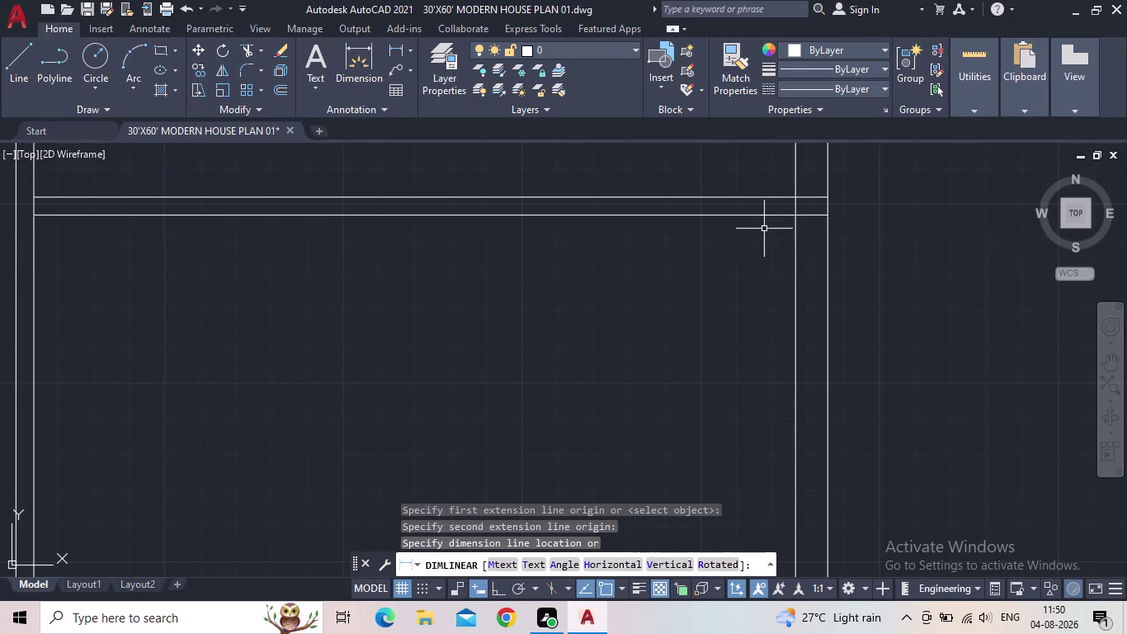
scroll(down, 3)
middle_drag(740, 264, 731, 338)
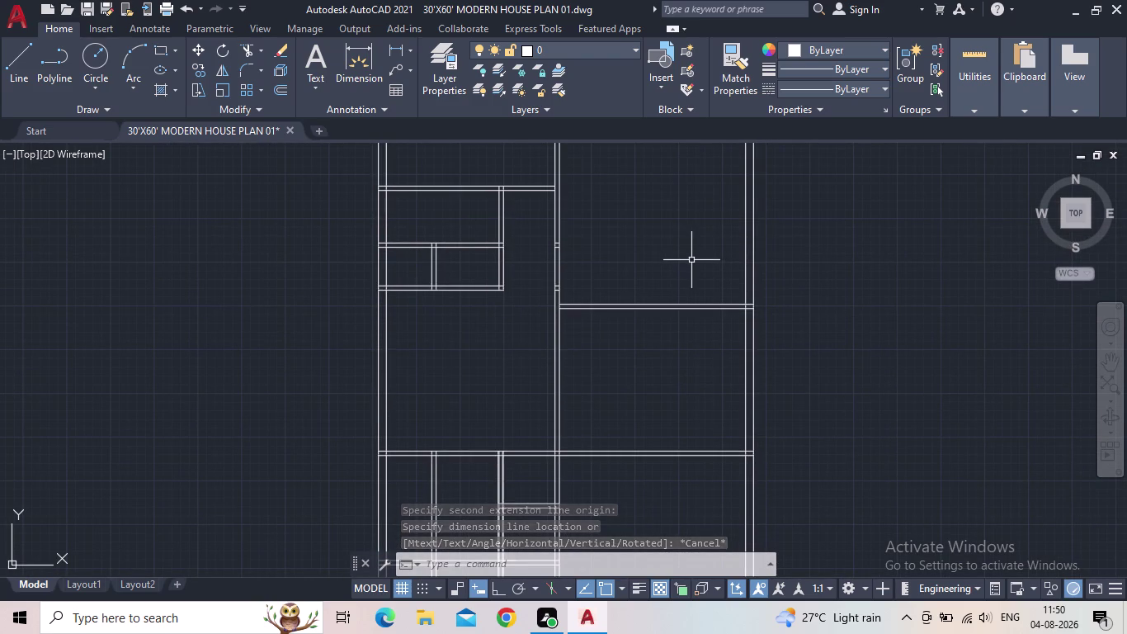
middle_drag(694, 259, 697, 345)
key(o)
Offset an interior wall line 13'7" upward to form a new horizontal wall.
key(Return)
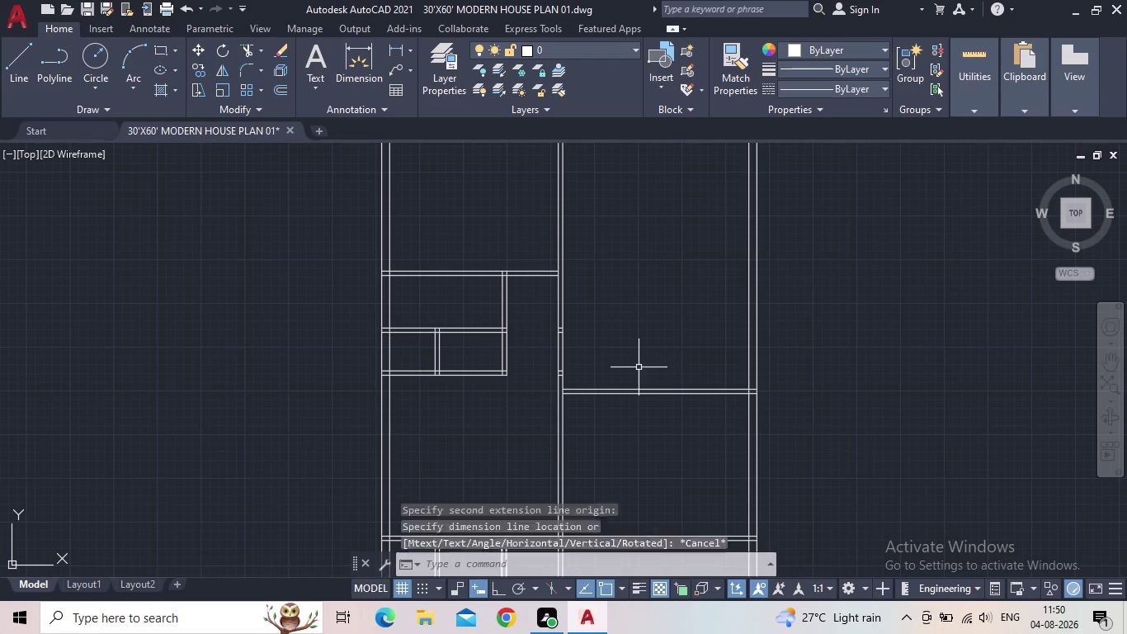
text(1)
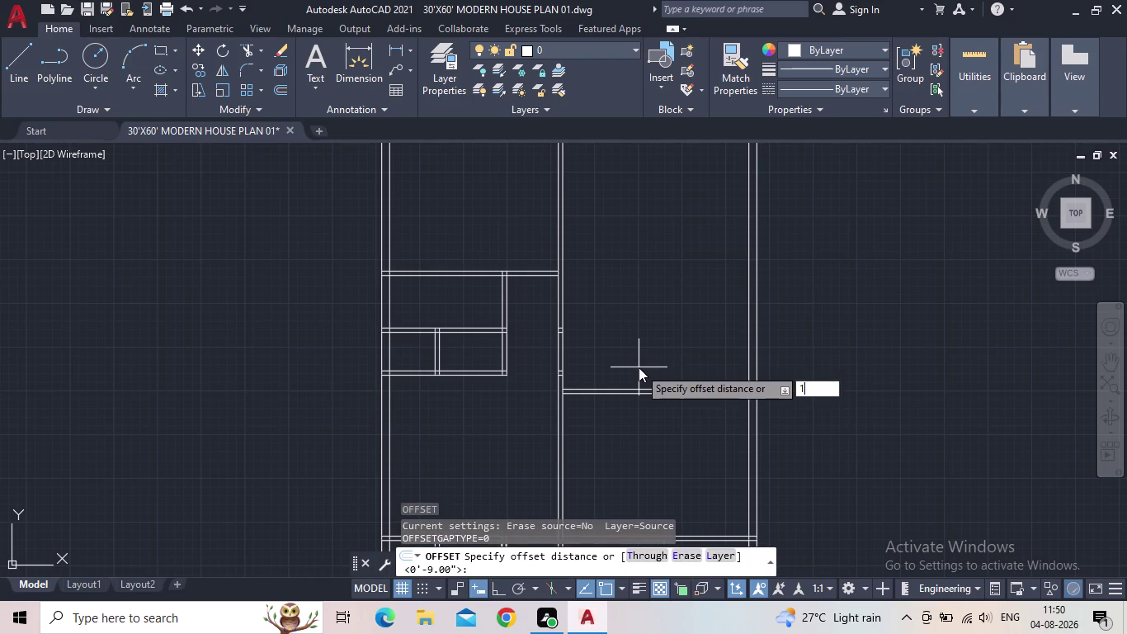
text(3'7")
key(Return)
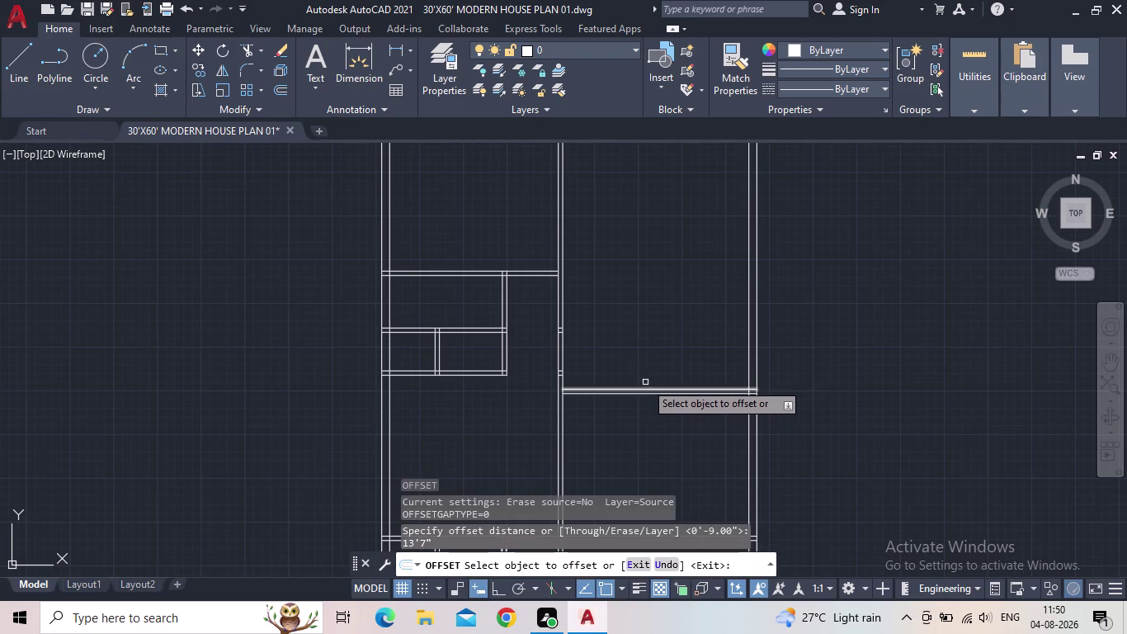
click(645, 389)
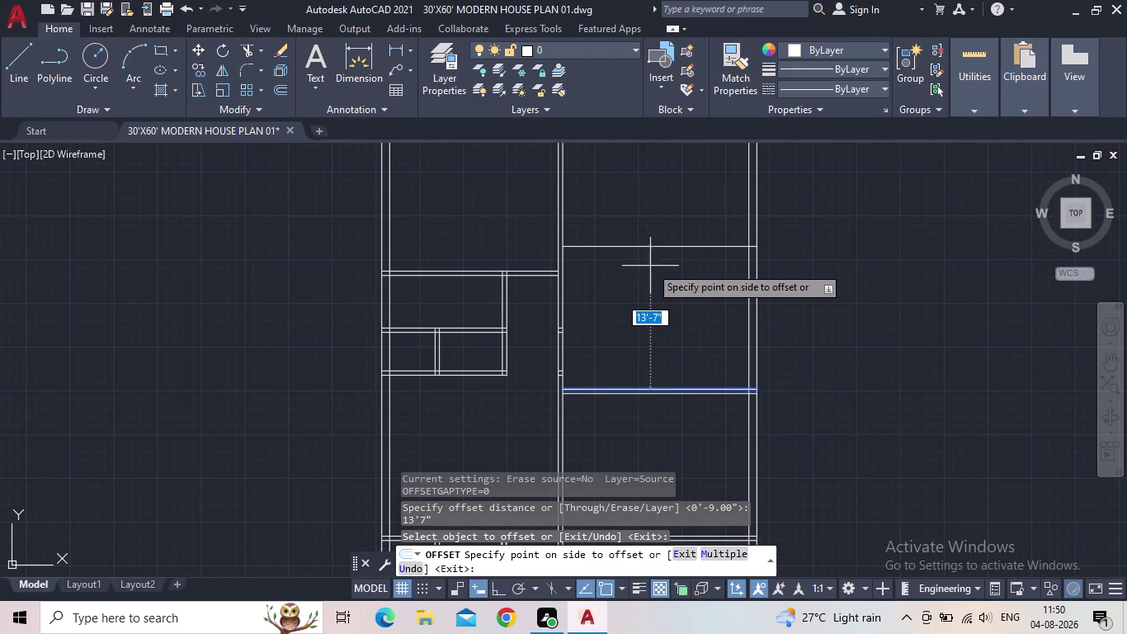
click(650, 266)
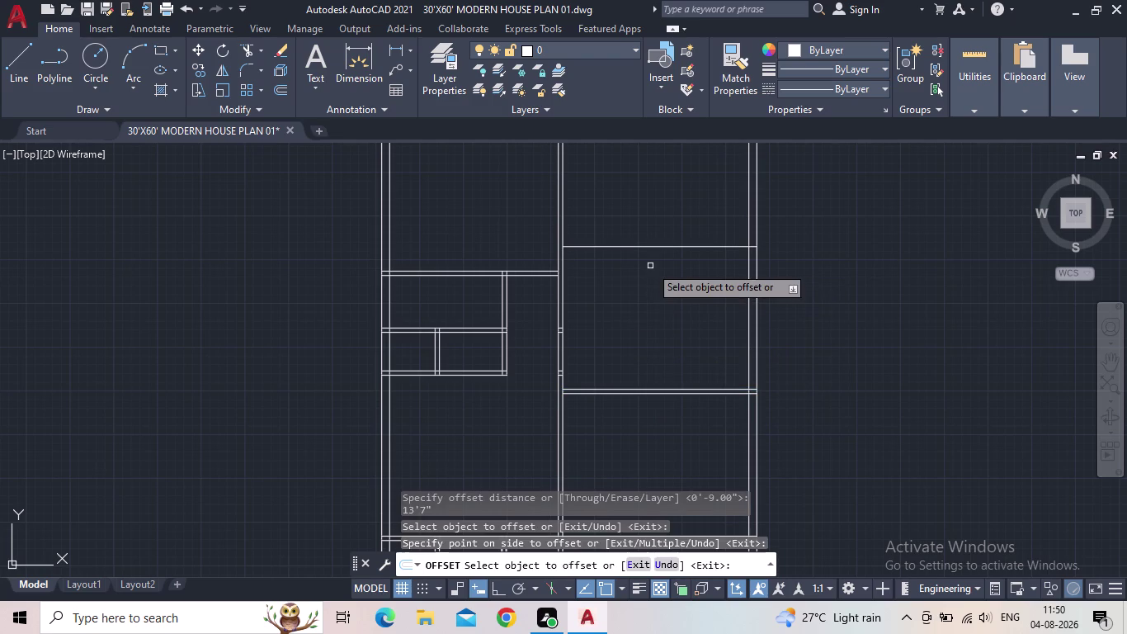
Offset the new horizontal wall line 5" upward to make it a double-line wall.
key(Escape)
key(o)
key(Return)
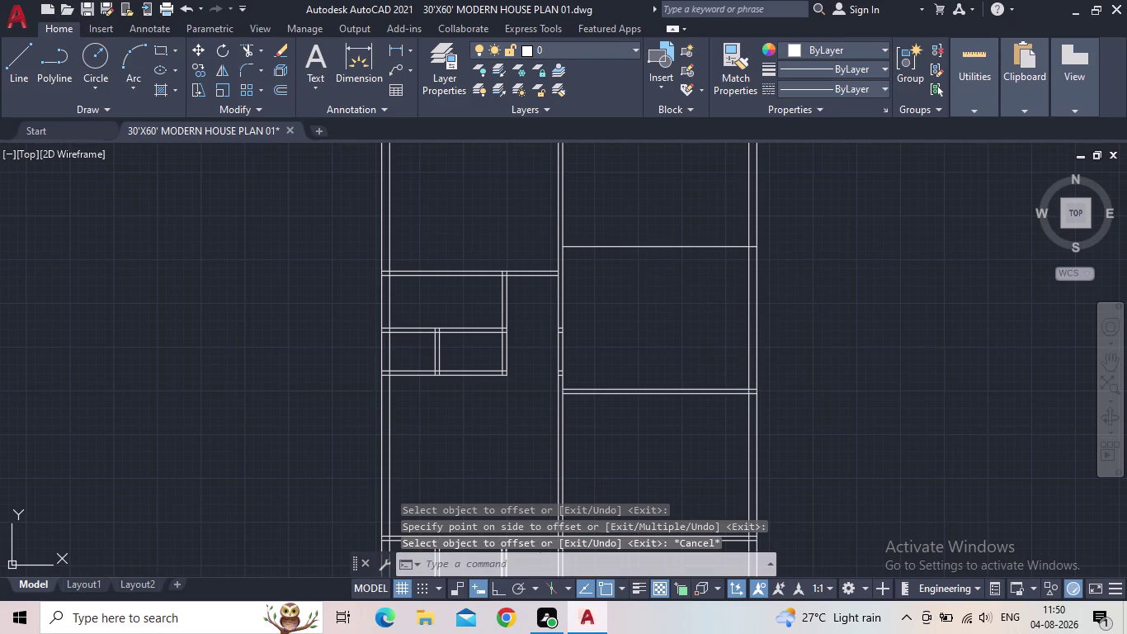
text(5")
key(Return)
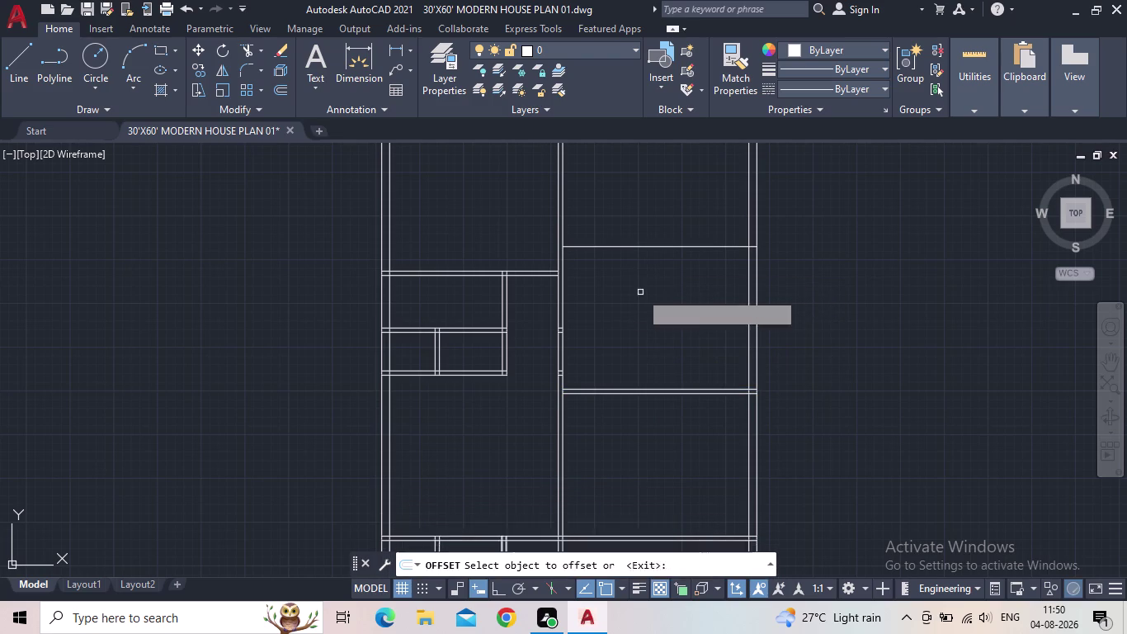
click(661, 246)
click(661, 214)
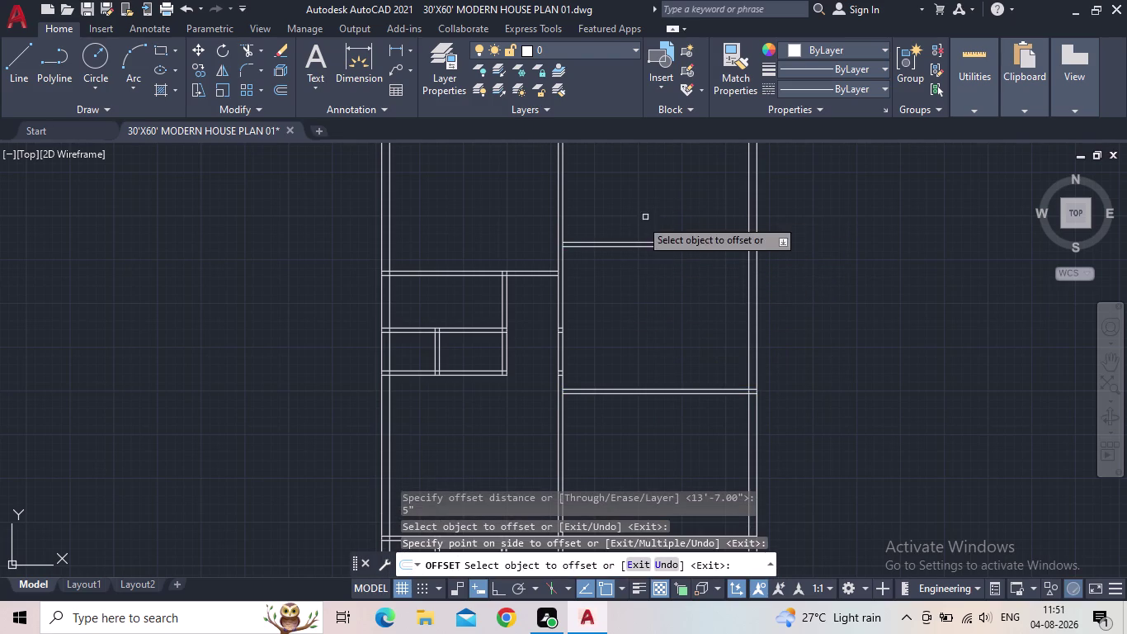
key(Escape)
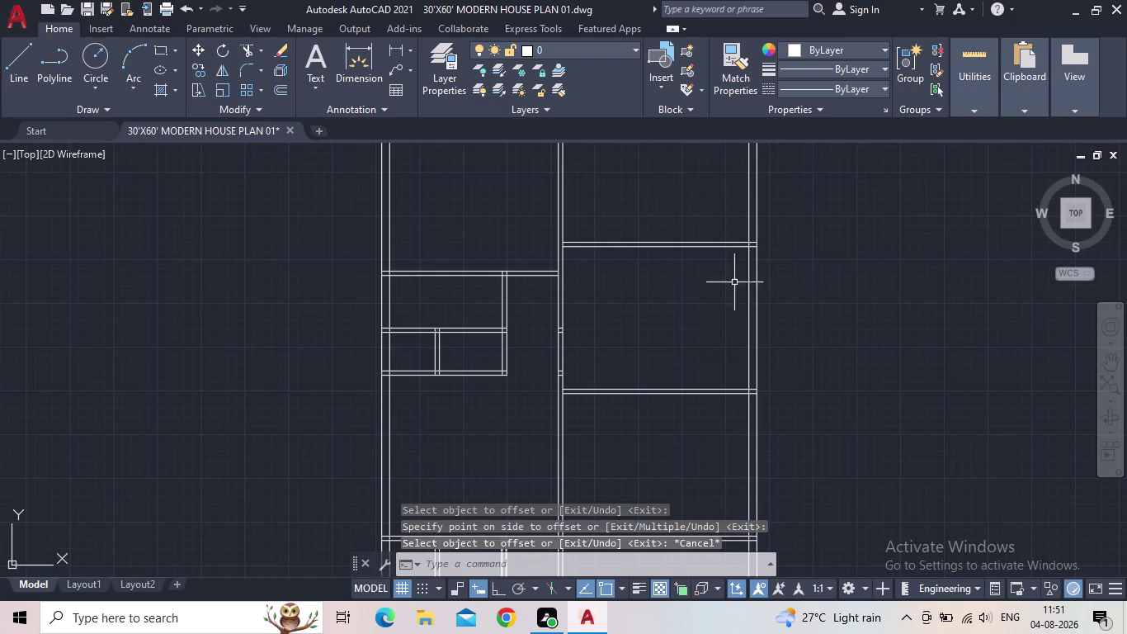
middle_drag(721, 261, 749, 396)
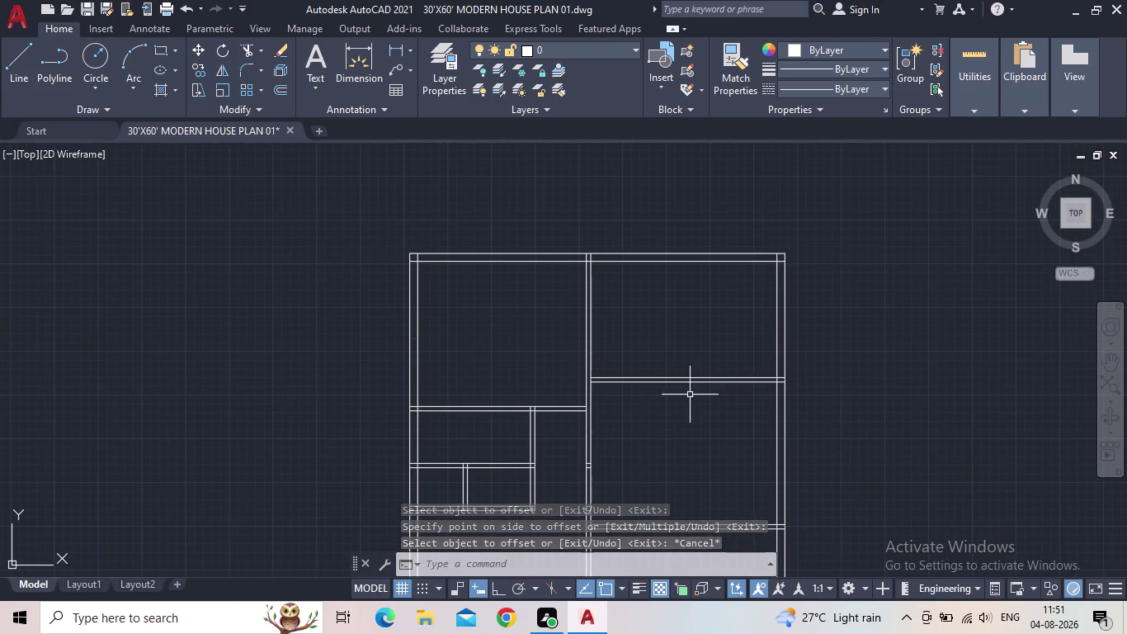
middle_click(732, 374)
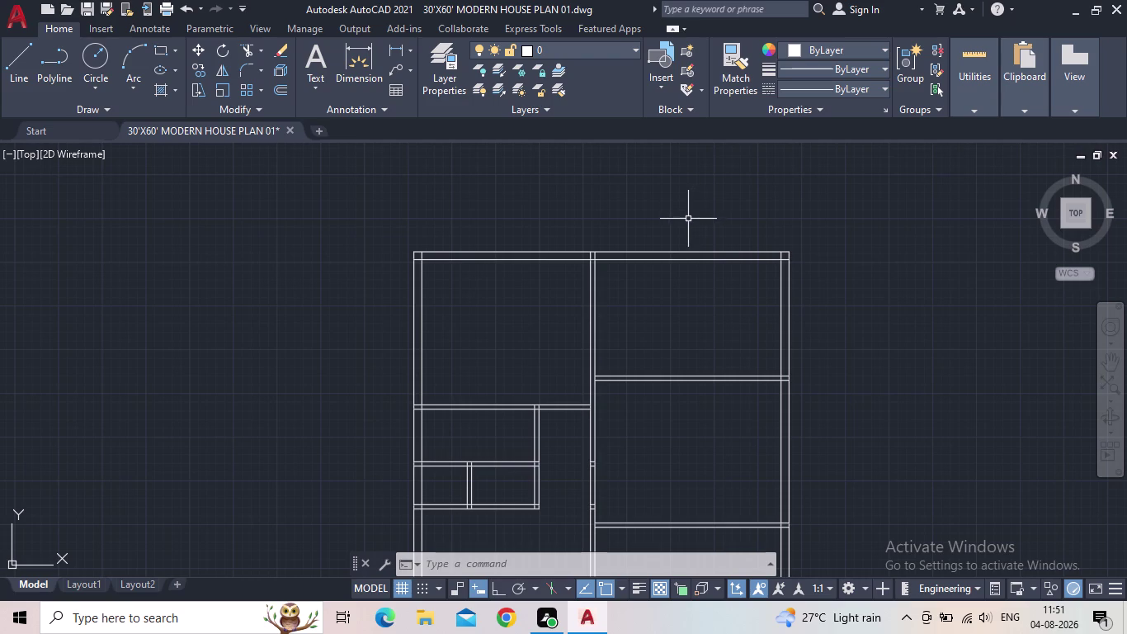
scroll(down, 3)
middle_drag(662, 203, 711, 224)
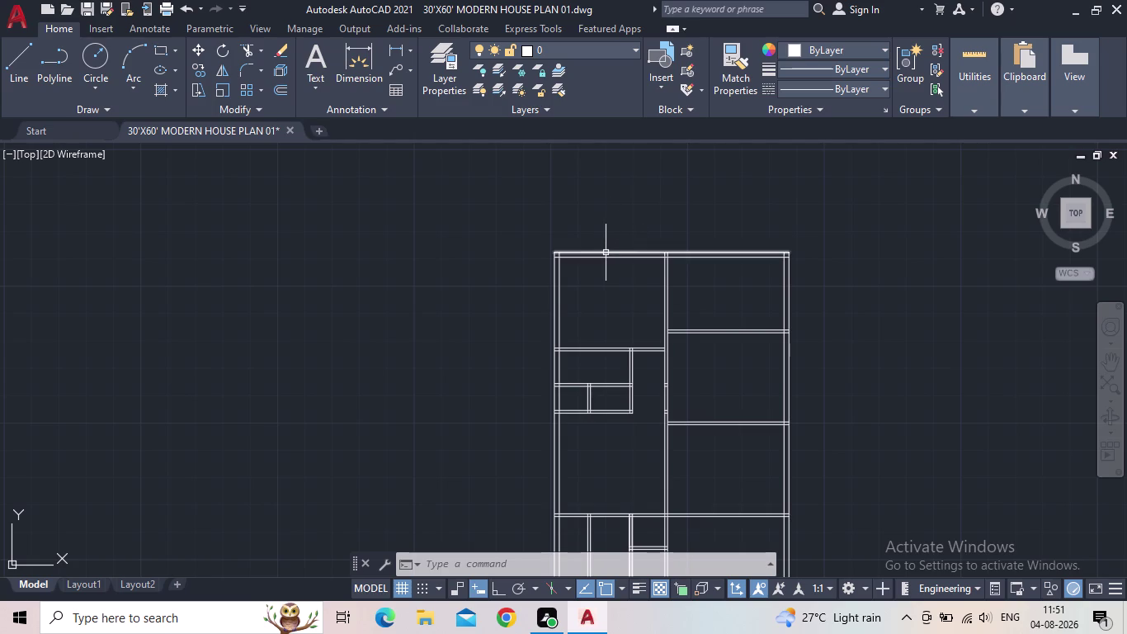
middle_drag(620, 256, 629, 212)
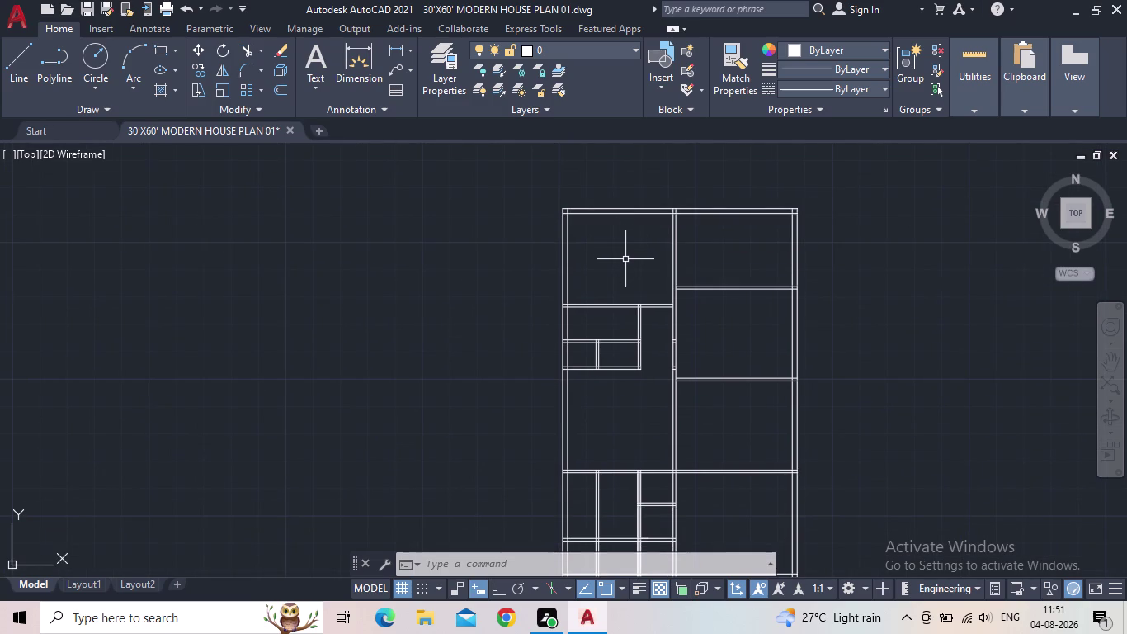
middle_drag(636, 263, 556, 281)
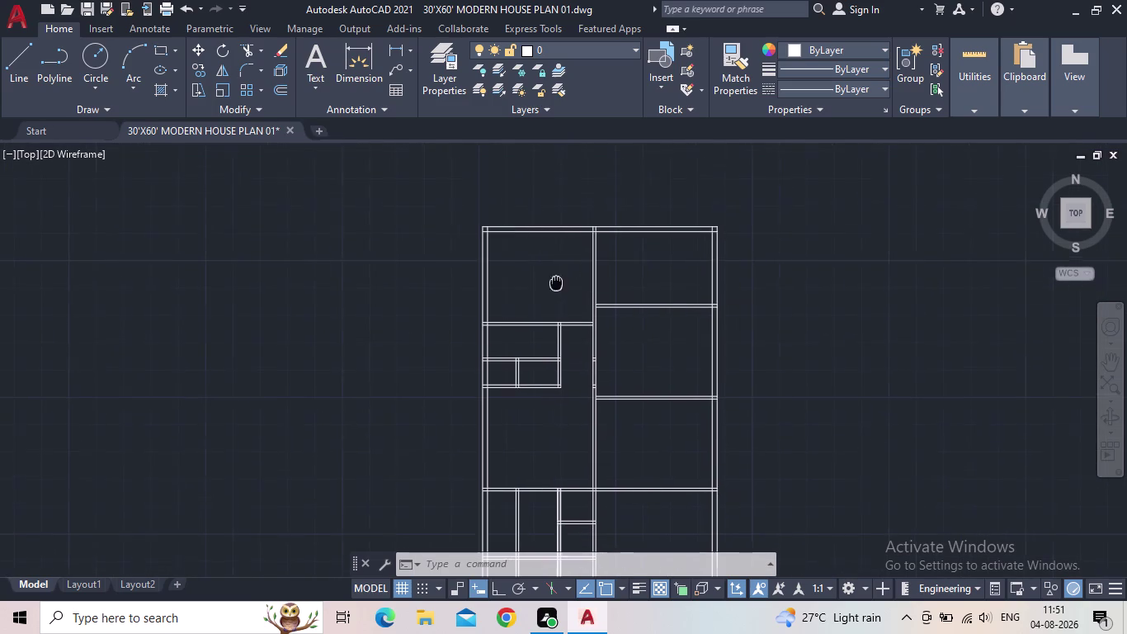
middle_drag(556, 281, 555, 280)
middle_drag(630, 252, 618, 266)
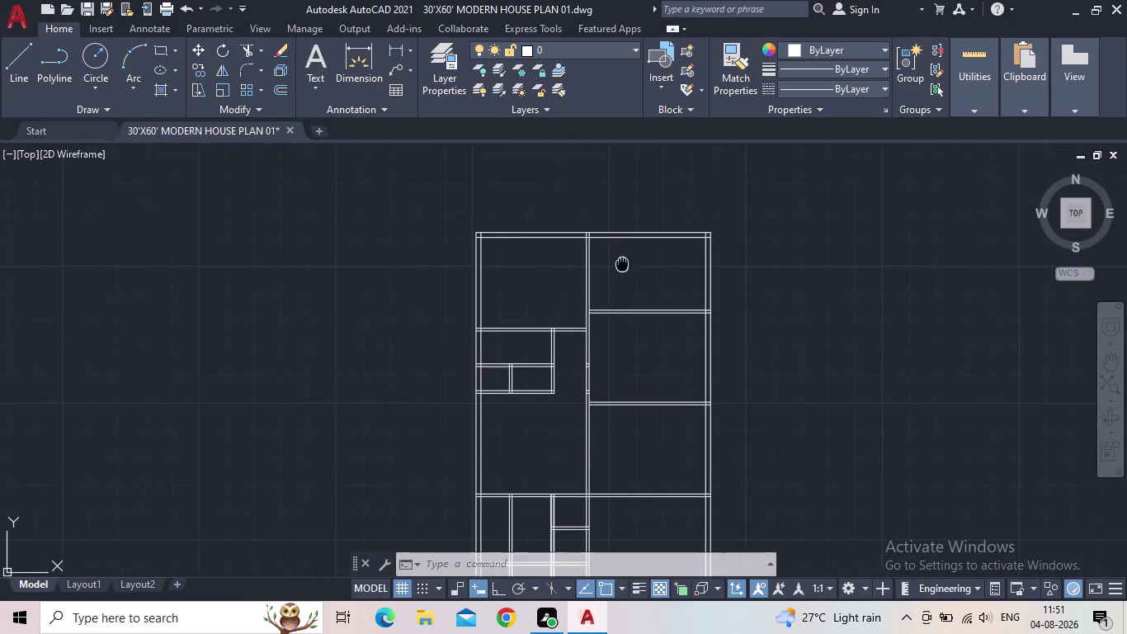
middle_drag(617, 265, 569, 300)
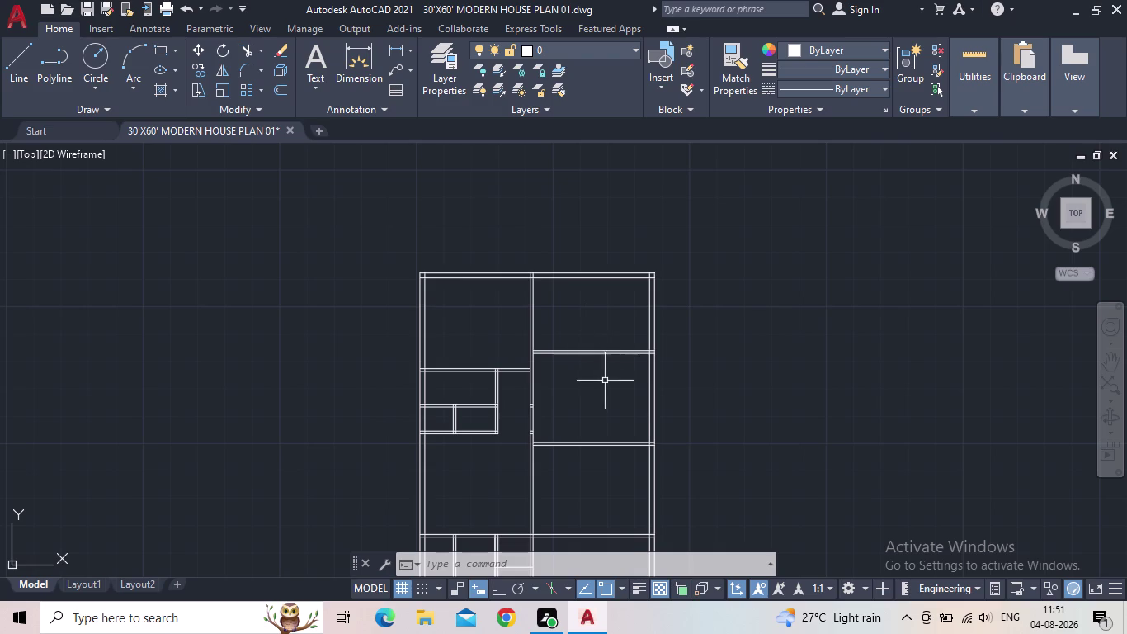
scroll(down, 3)
middle_drag(604, 384, 615, 366)
scroll(up, 3)
middle_drag(626, 347, 630, 233)
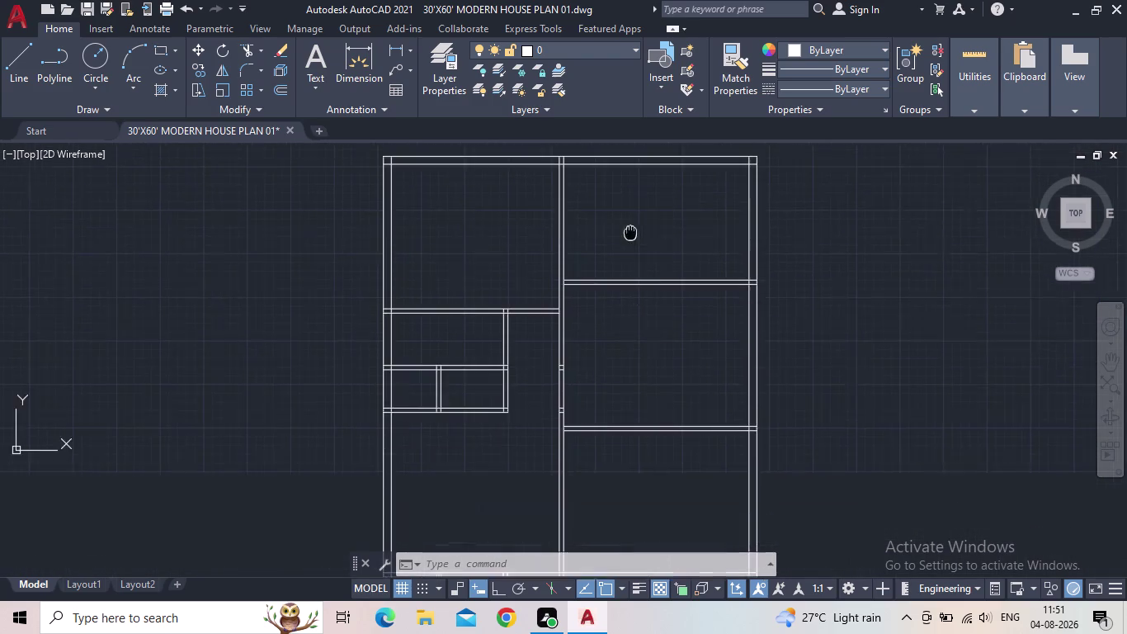
middle_drag(631, 232, 631, 223)
scroll(down, 3)
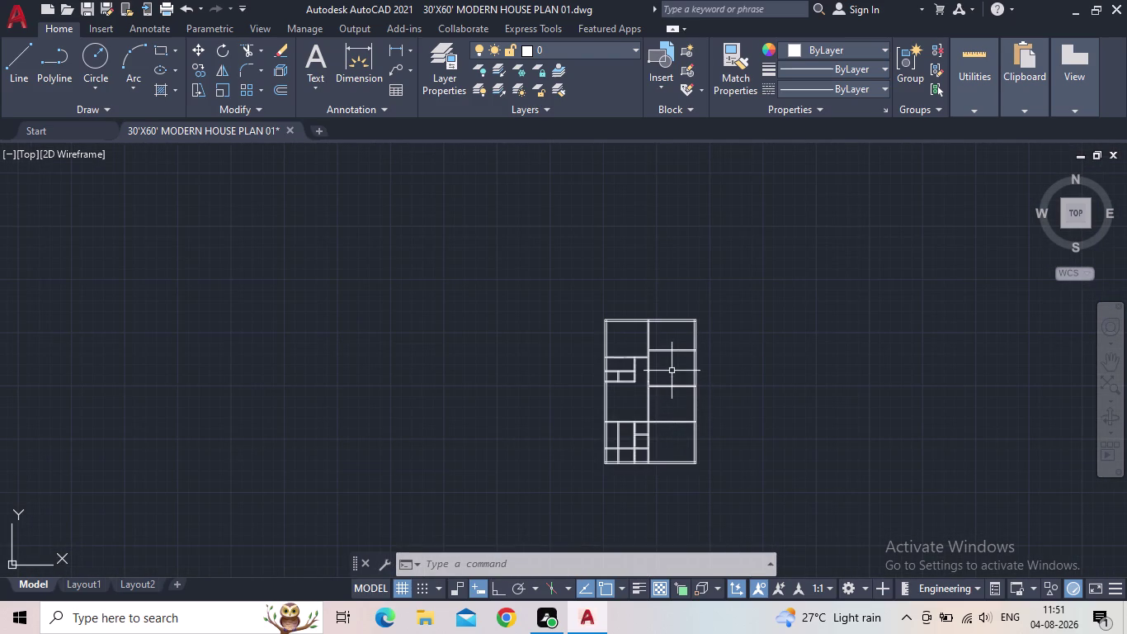
middle_drag(672, 366, 665, 506)
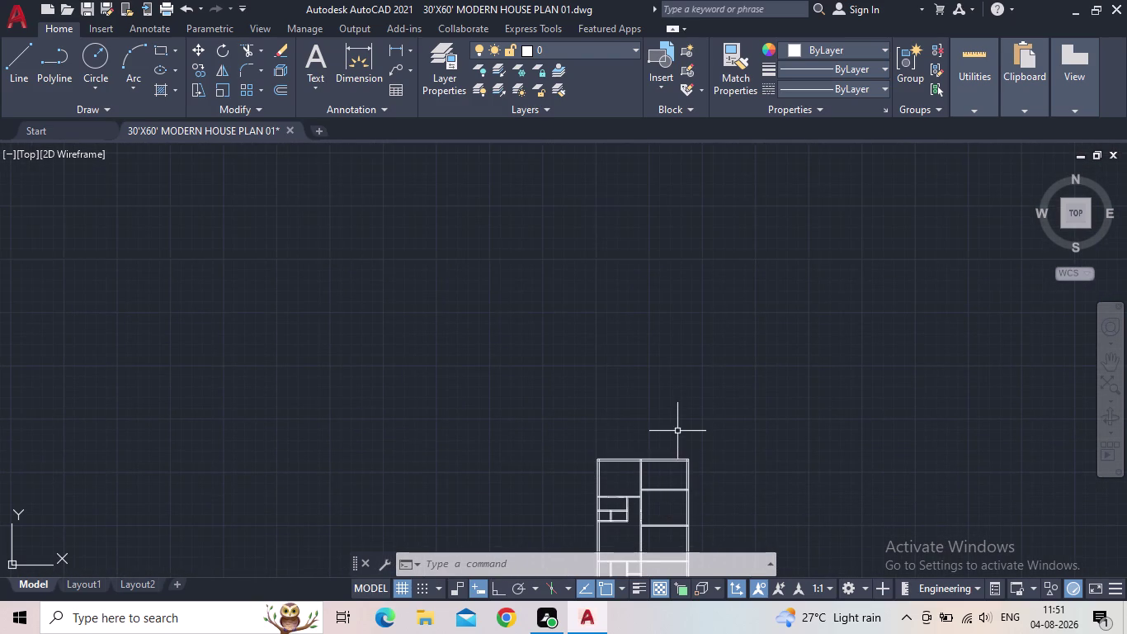
scroll(up, 3)
middle_drag(684, 460, 678, 372)
Offset the right wall line 4'10" into the top-right room.
key(o)
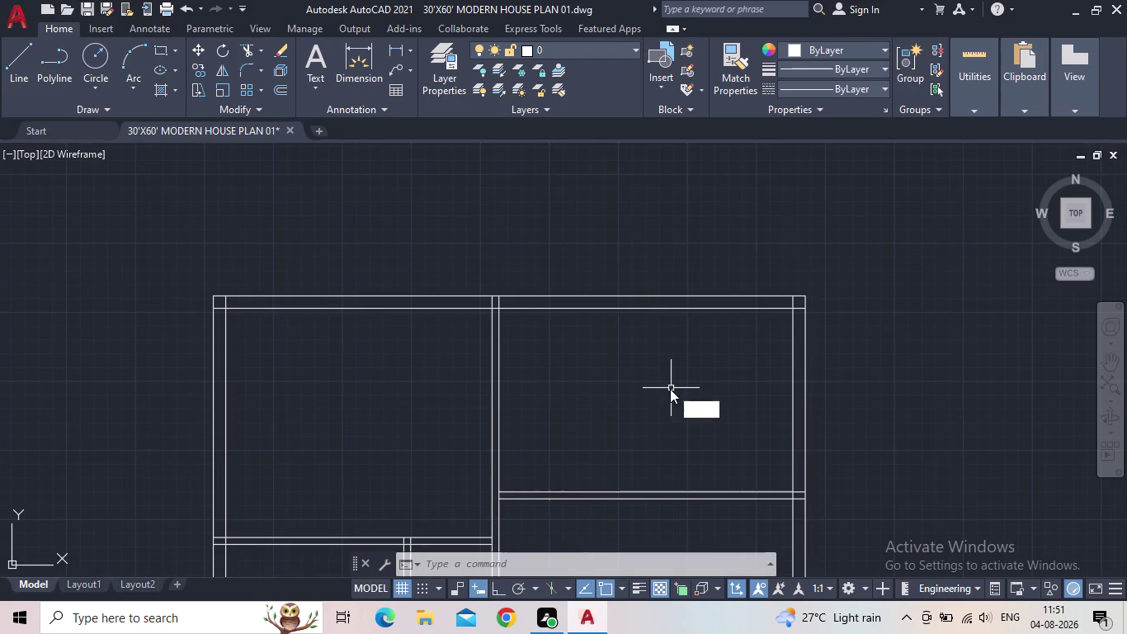
key(Return)
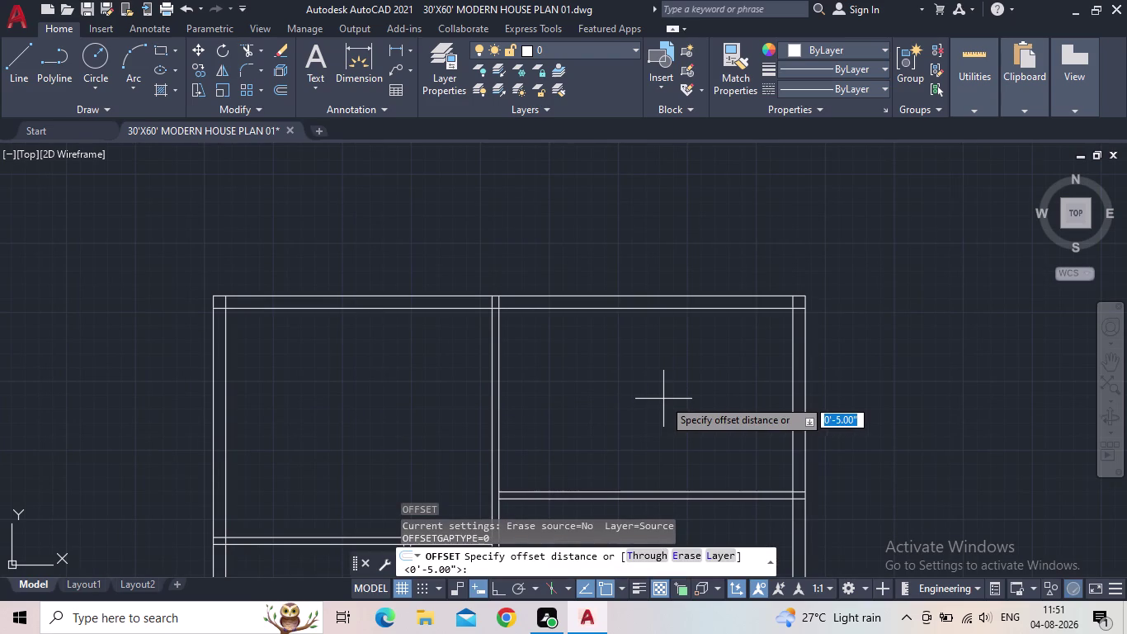
text(4'10)
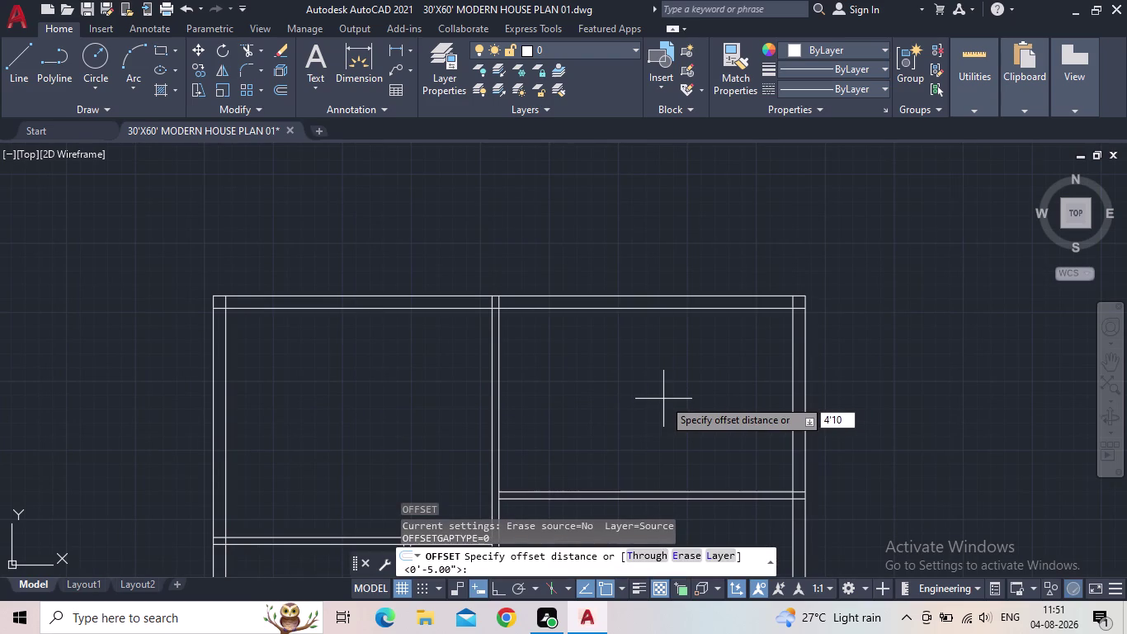
text(")
key(Return)
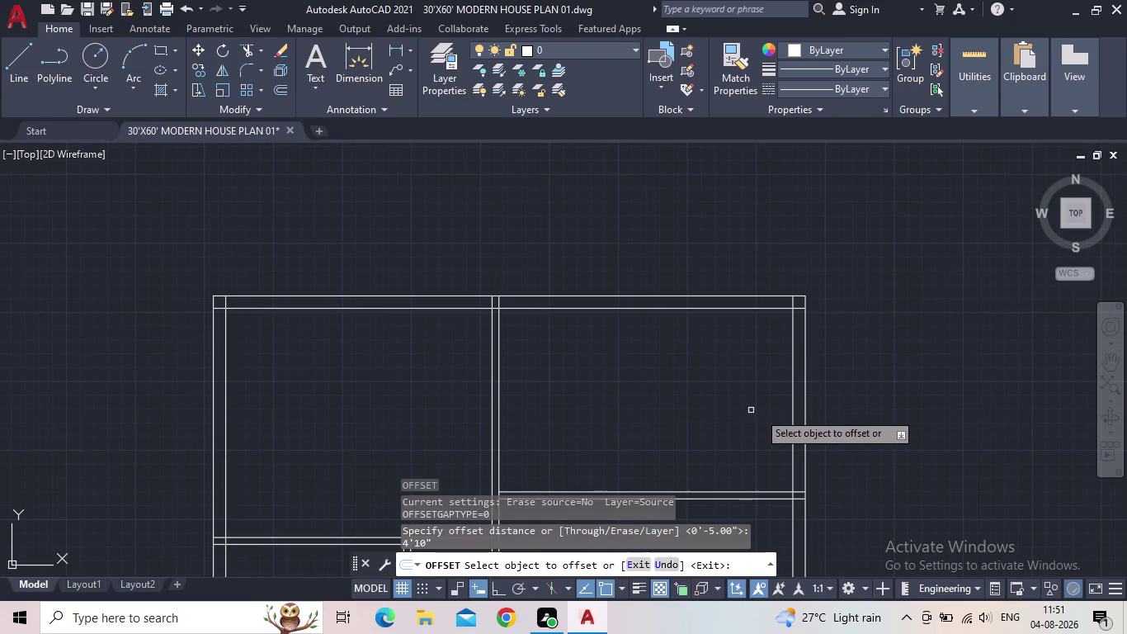
click(793, 426)
click(714, 435)
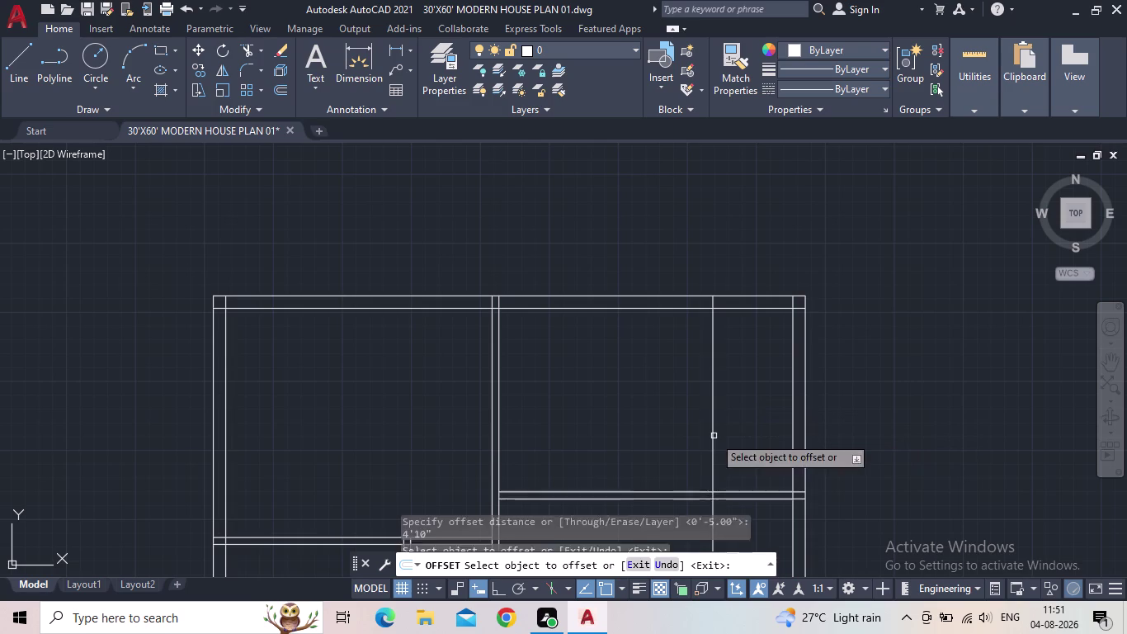
key(Escape)
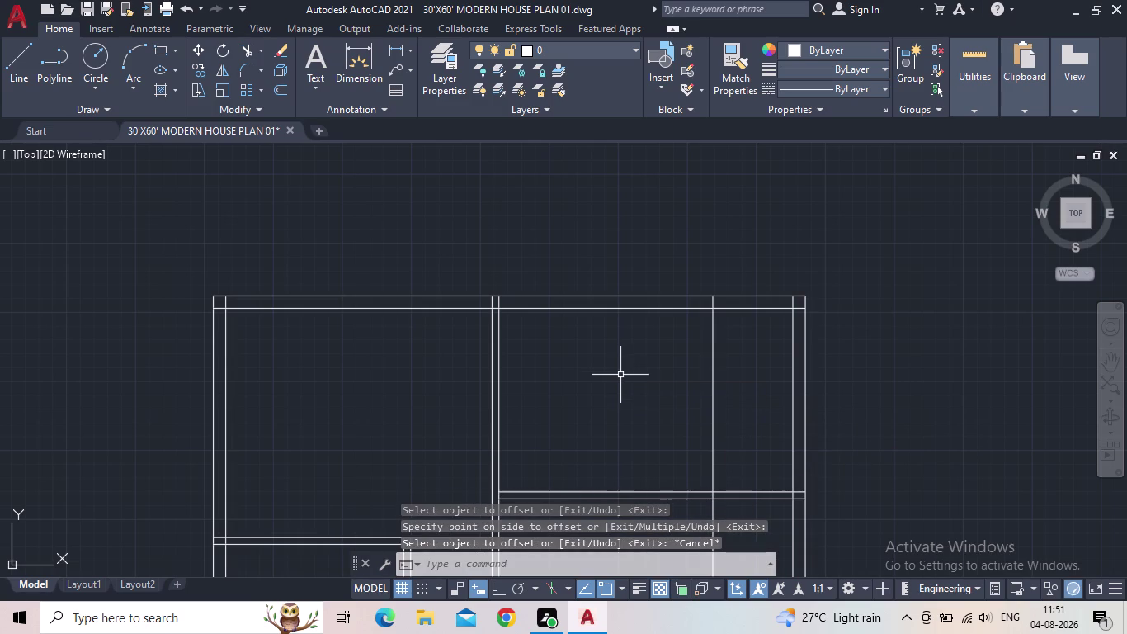
Offset the new vertical line 5" to its left to double the wall.
key(o)
key(Return)
text(5)
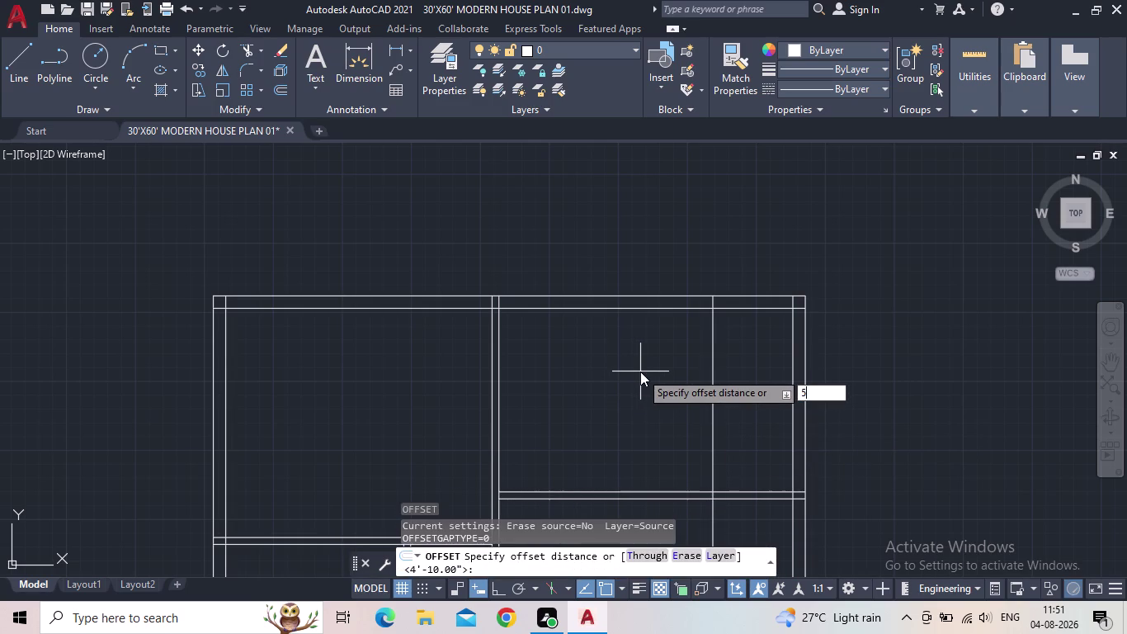
text(")
key(Return)
double_click(713, 380)
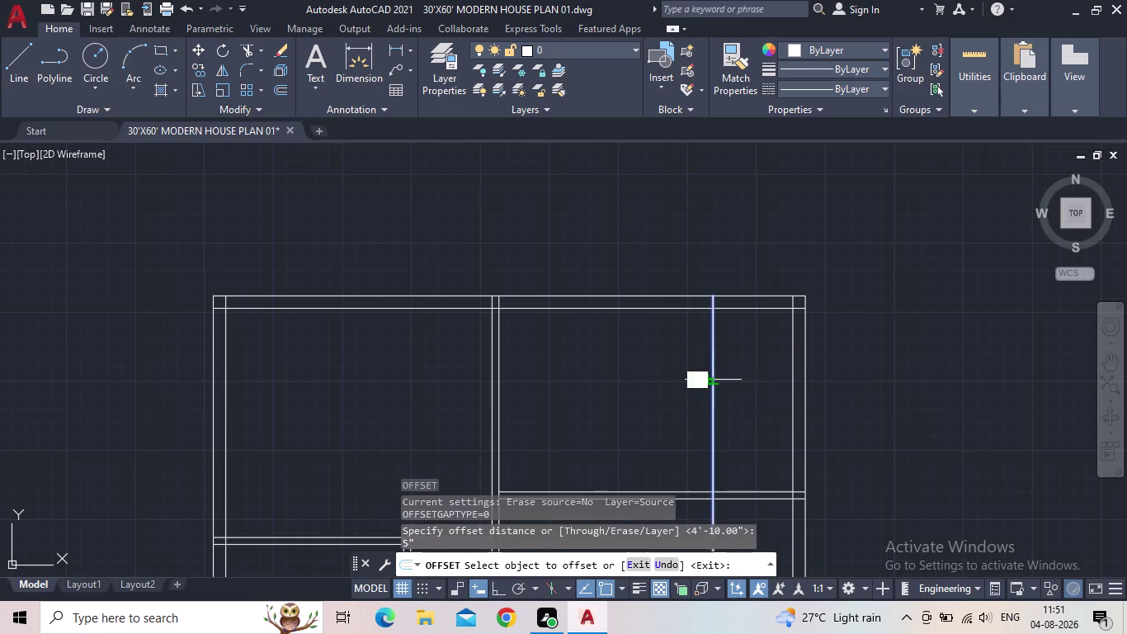
click(679, 392)
key(Escape)
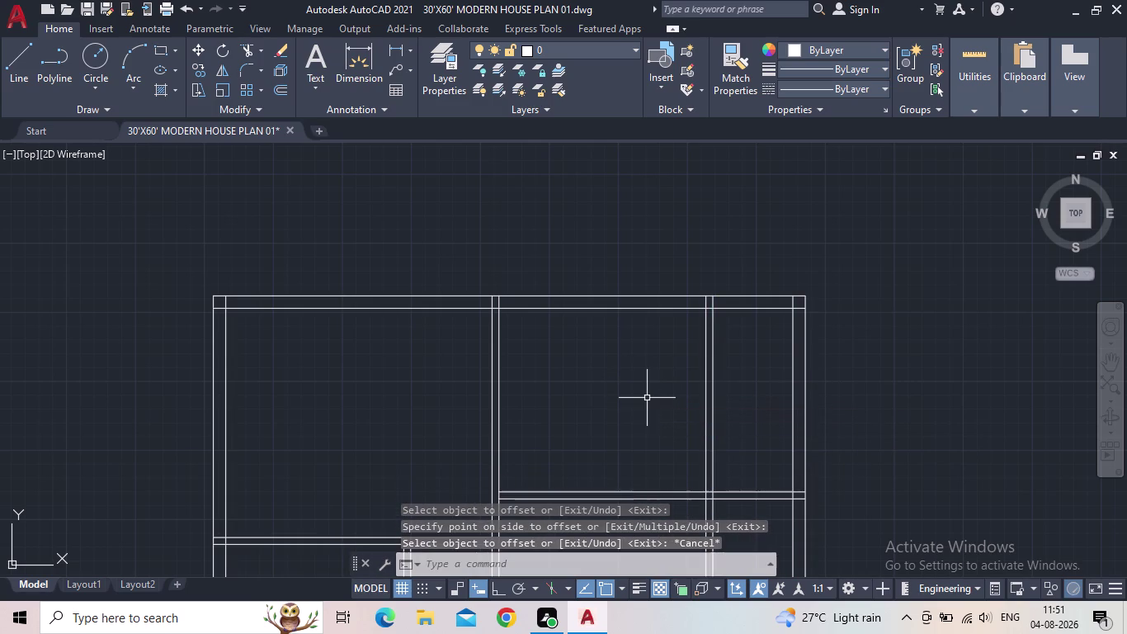
scroll(down, 3)
middle_drag(722, 464, 759, 345)
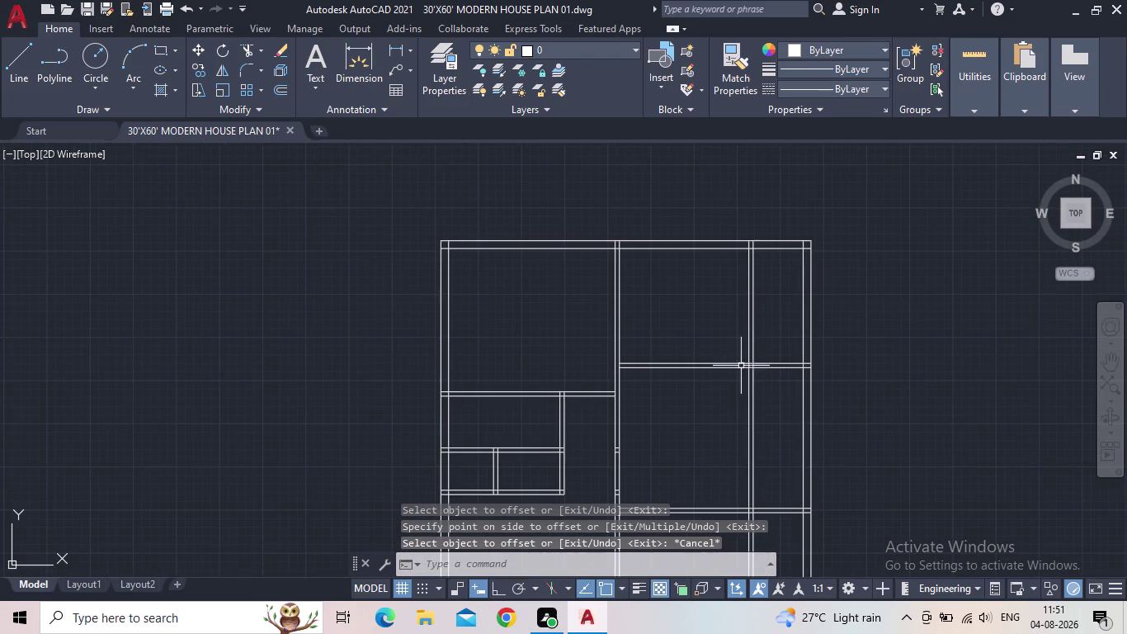
Trim the new wall lines at the cross-wall junction and delete the two overshooting lines below it.
key(t)
key(r)
key(space)
scroll(up, 3)
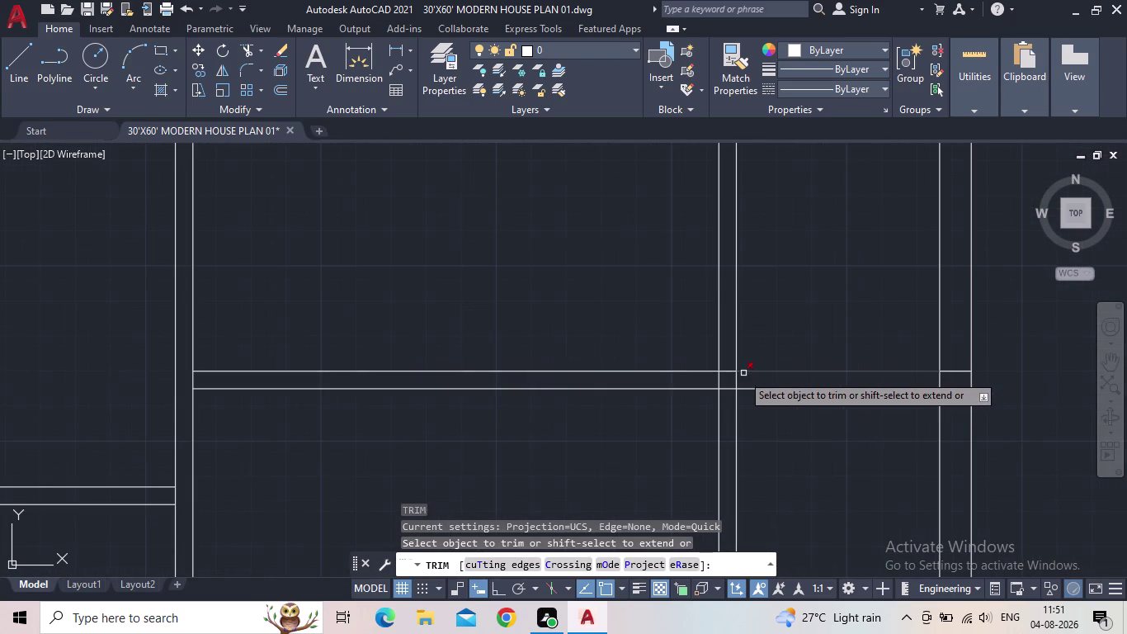
click(741, 381)
click(709, 381)
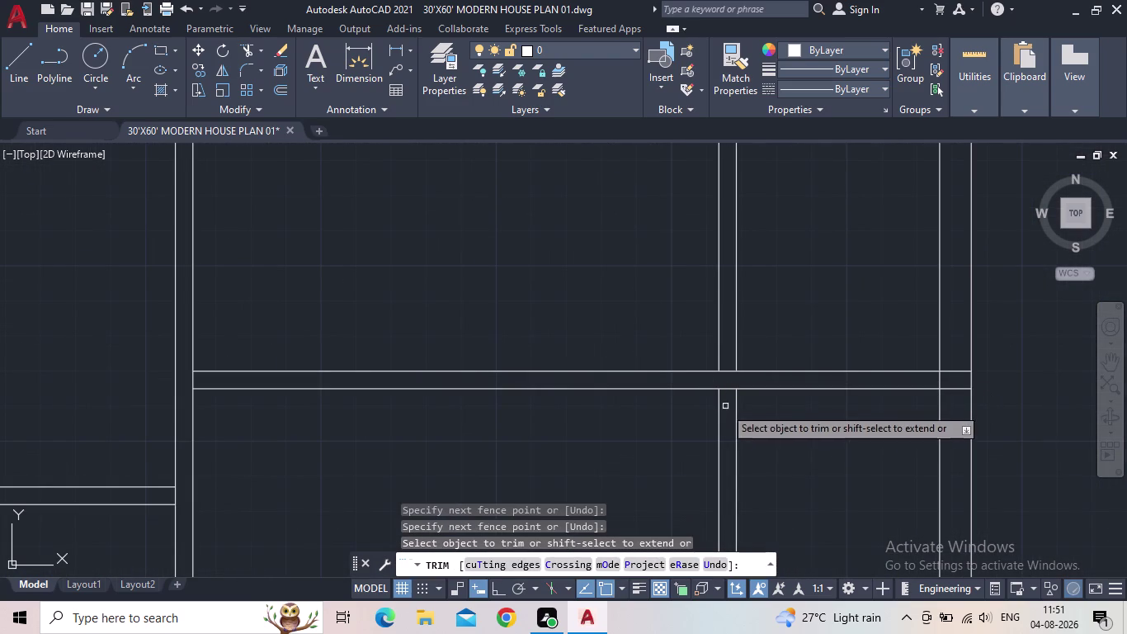
key(Escape)
drag(767, 431, 758, 432)
click(697, 434)
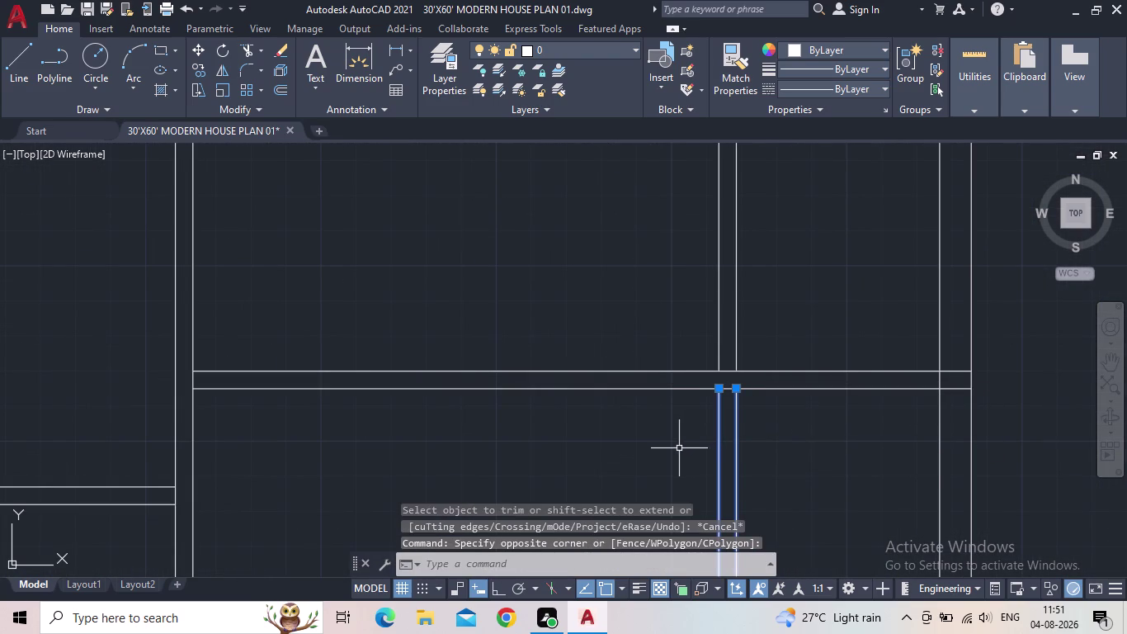
key(Delete)
Zoom out to the whole floor plan and save the drawing with QSAVE.
scroll(down, 3)
middle_drag(690, 438, 686, 328)
scroll(down, 3)
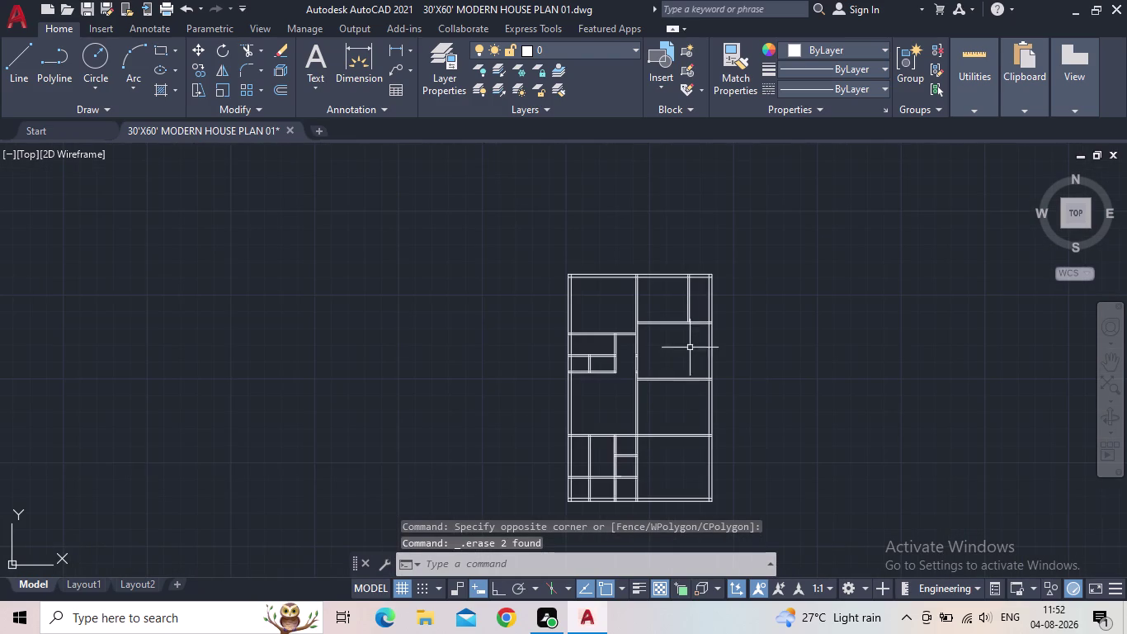
middle_drag(676, 333, 693, 364)
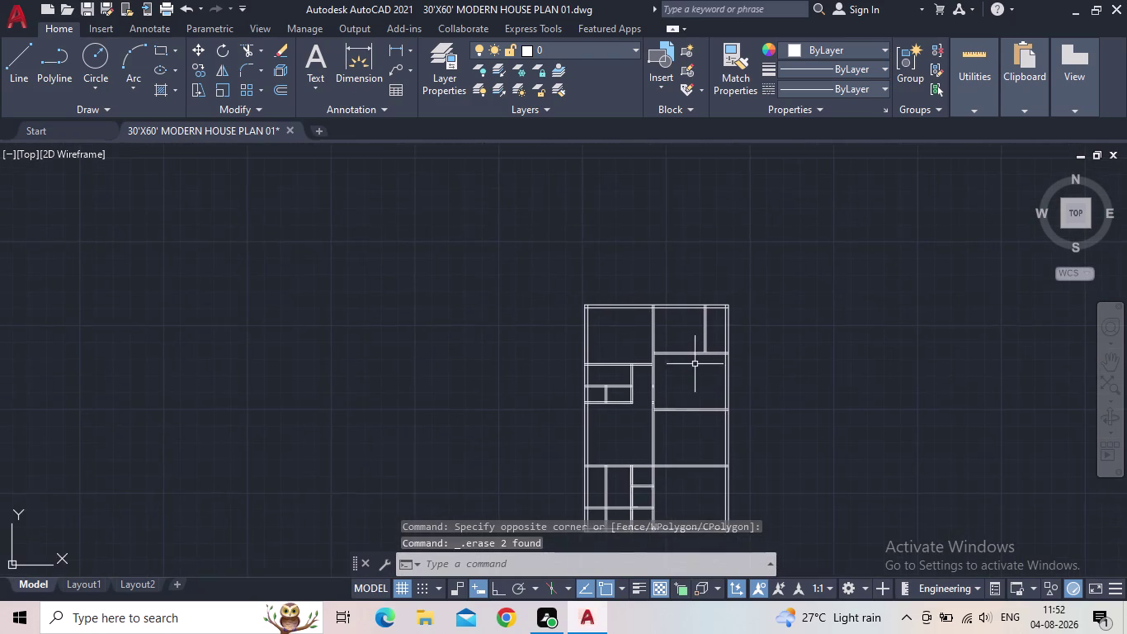
scroll(up, 3)
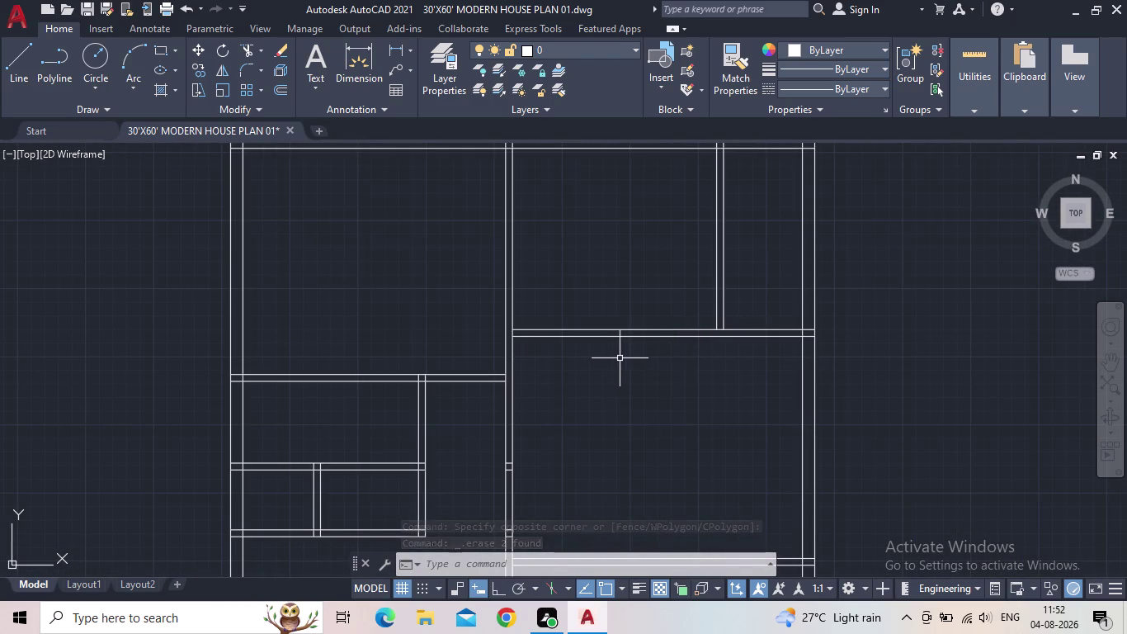
scroll(down, 3)
middle_drag(667, 386, 721, 344)
scroll(down, 3)
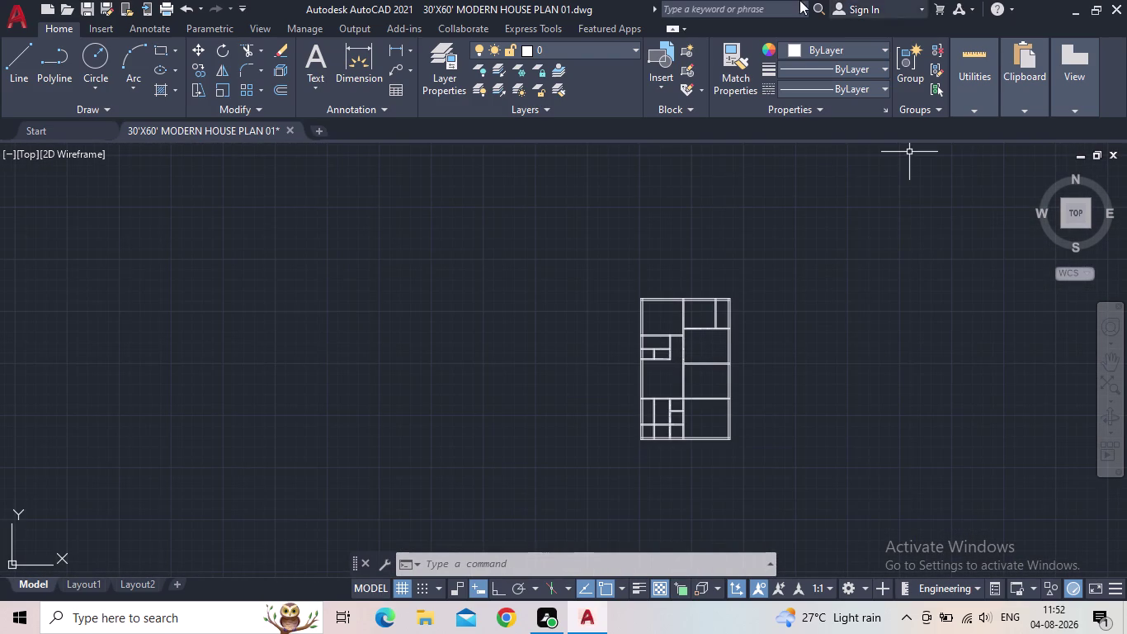
click(88, 4)
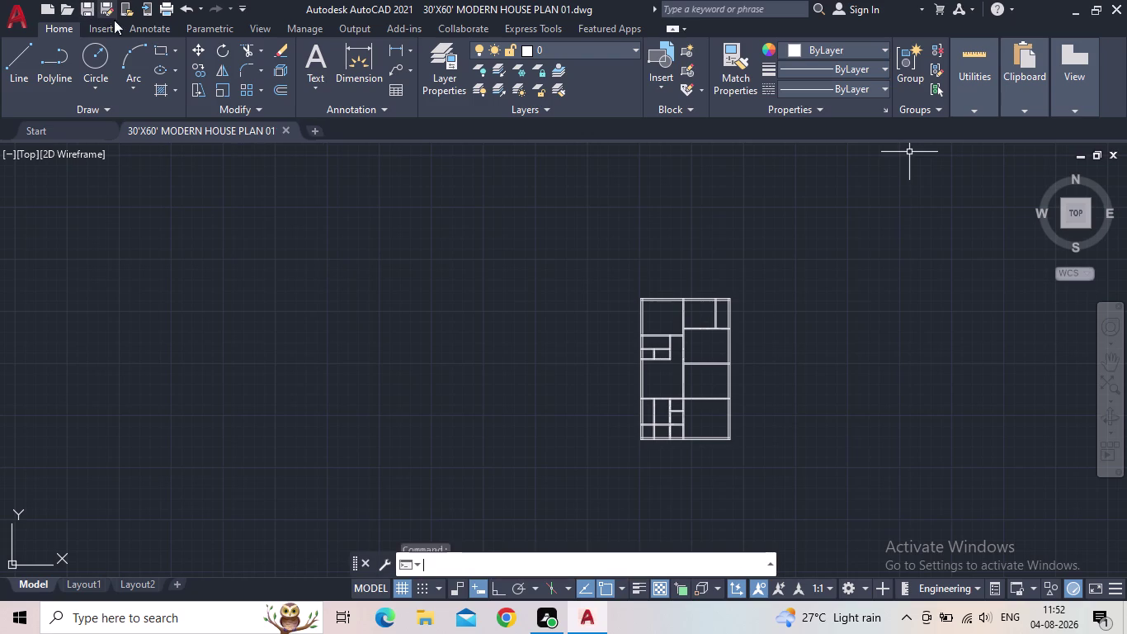
scroll(up, 3)
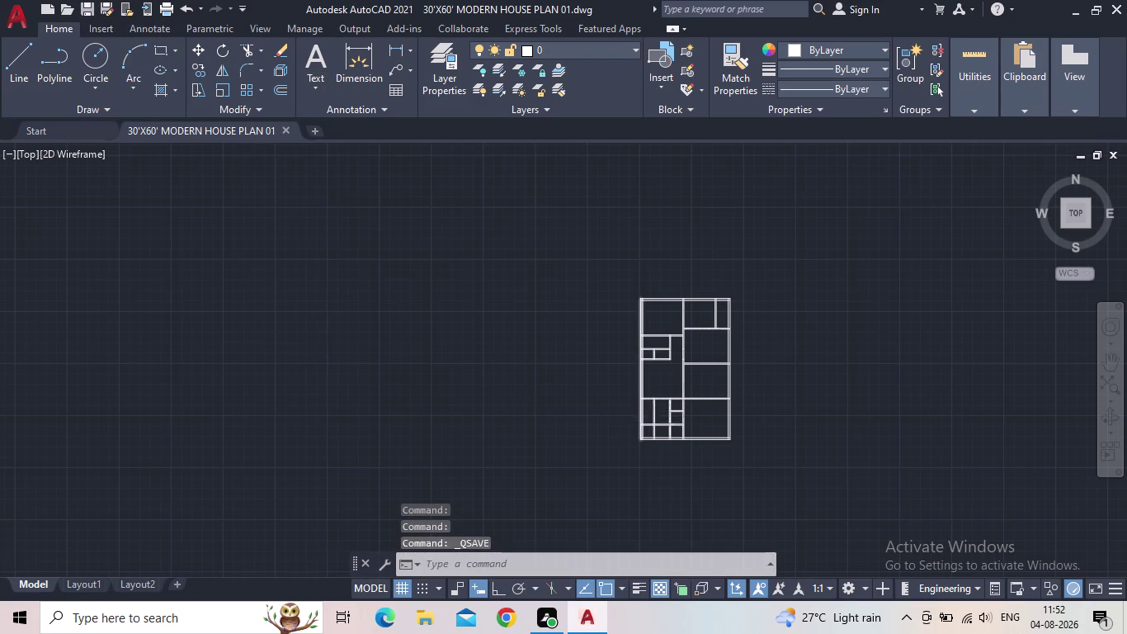
scroll(up, 3)
middle_drag(709, 431, 676, 450)
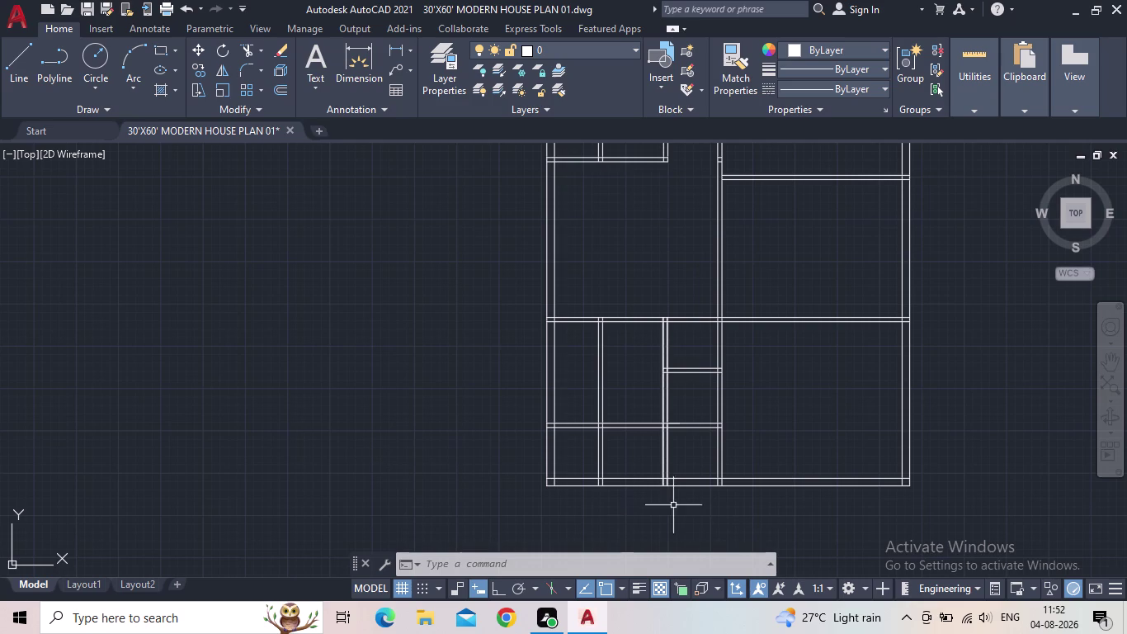
Trim wall lines at the bottom left, lower right and between the lower rooms.
scroll(down, 3)
text(TR)
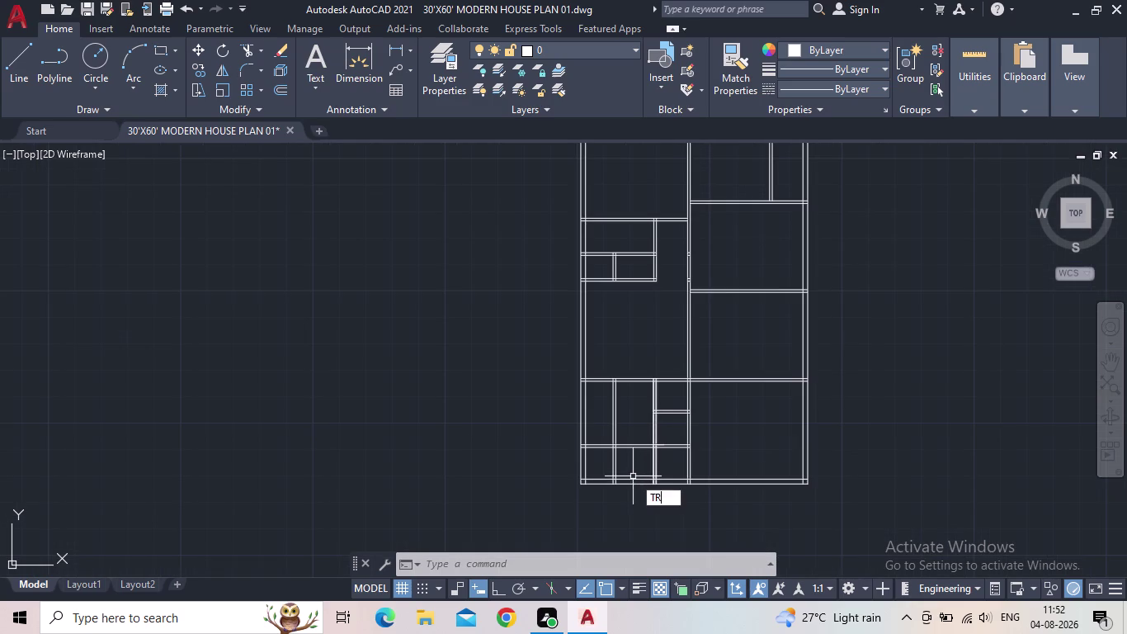
key(space)
drag(664, 464, 589, 463)
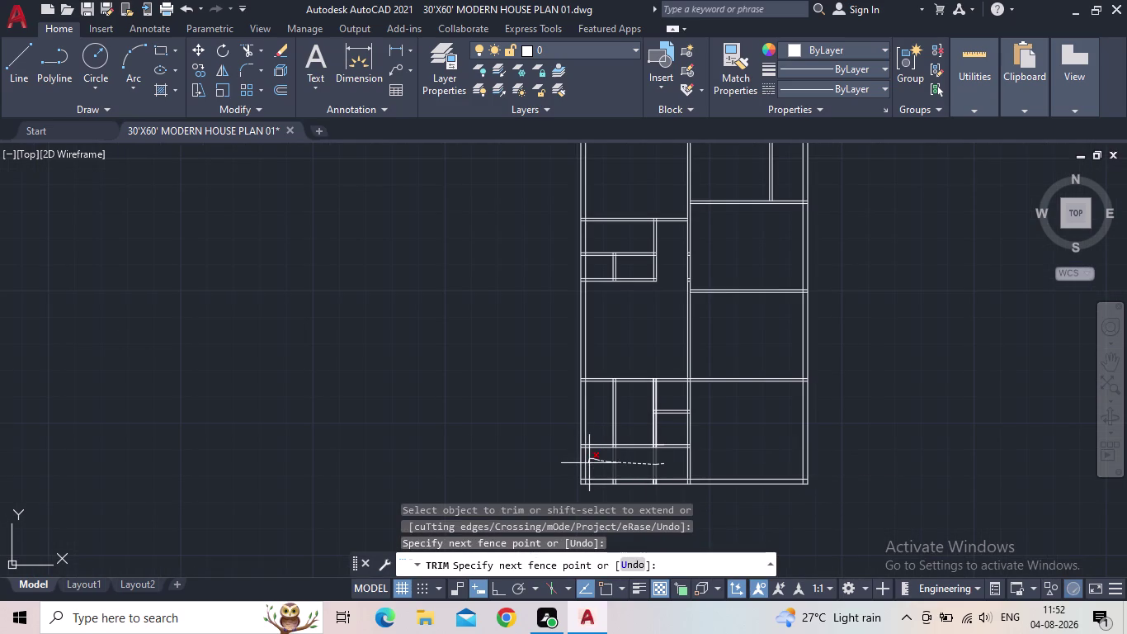
drag(589, 463, 596, 463)
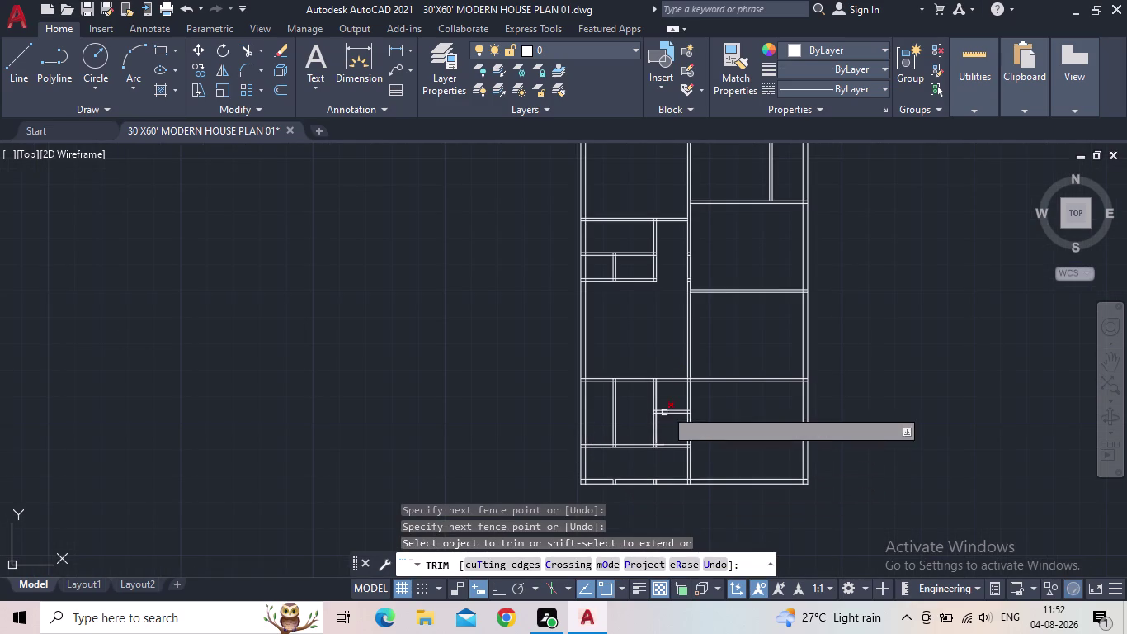
scroll(up, 3)
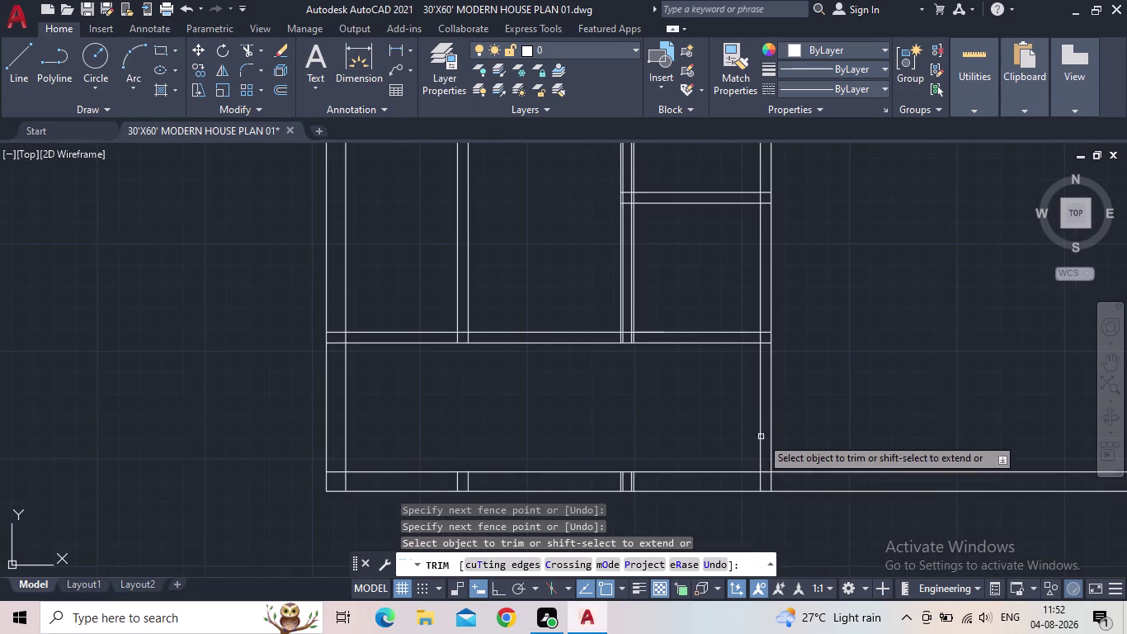
click(759, 425)
scroll(down, 3)
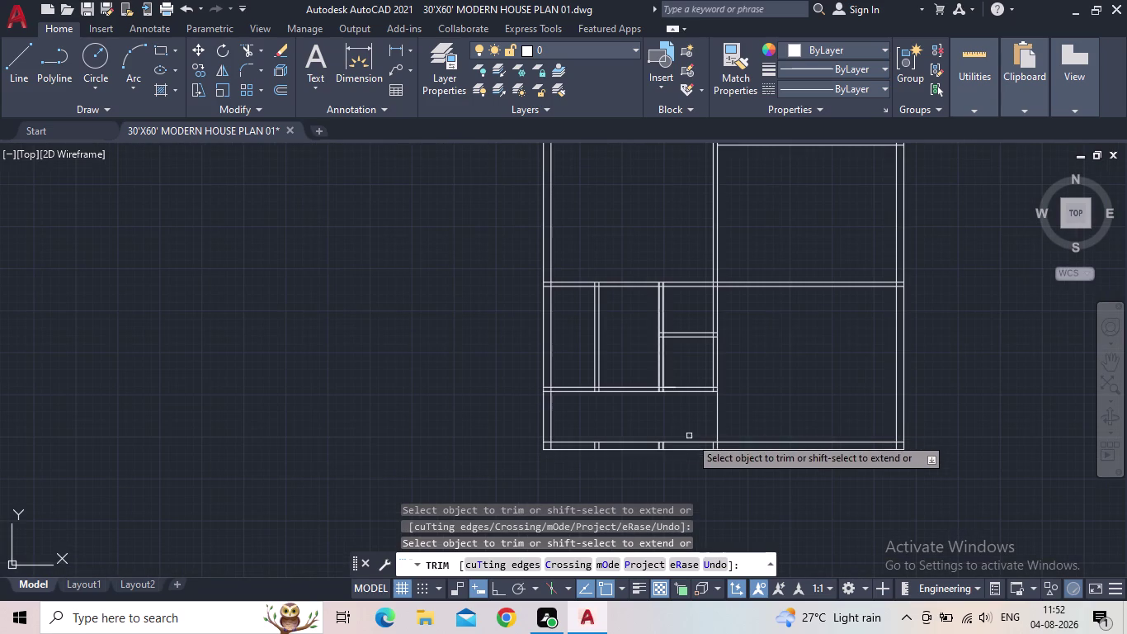
middle_drag(637, 419, 657, 450)
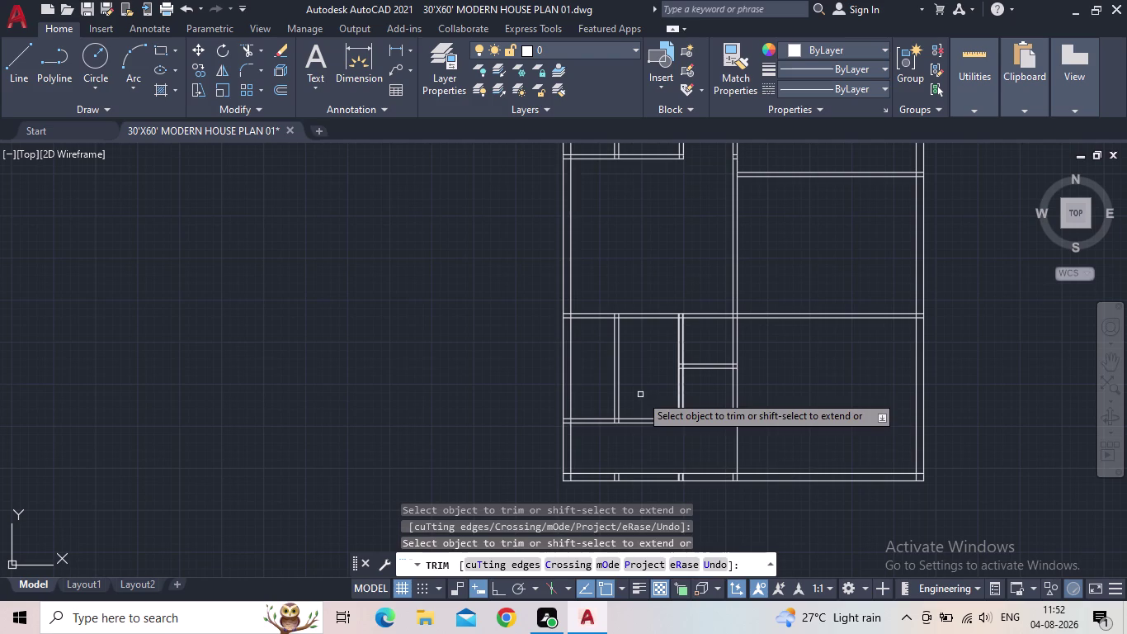
drag(640, 394, 589, 372)
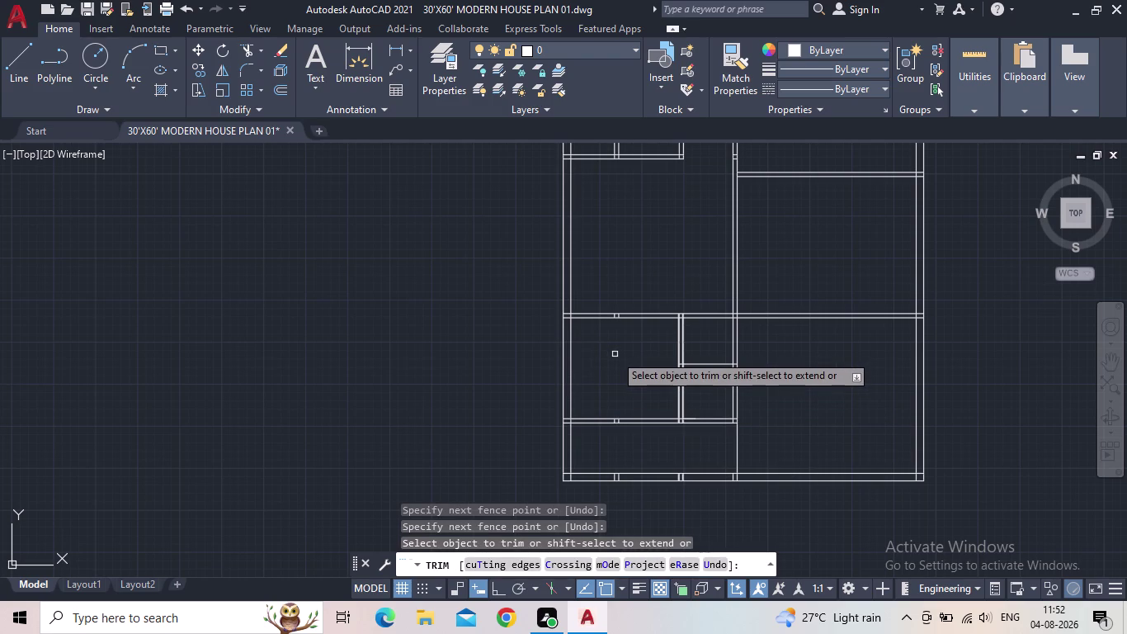
scroll(down, 3)
middle_drag(613, 362, 601, 390)
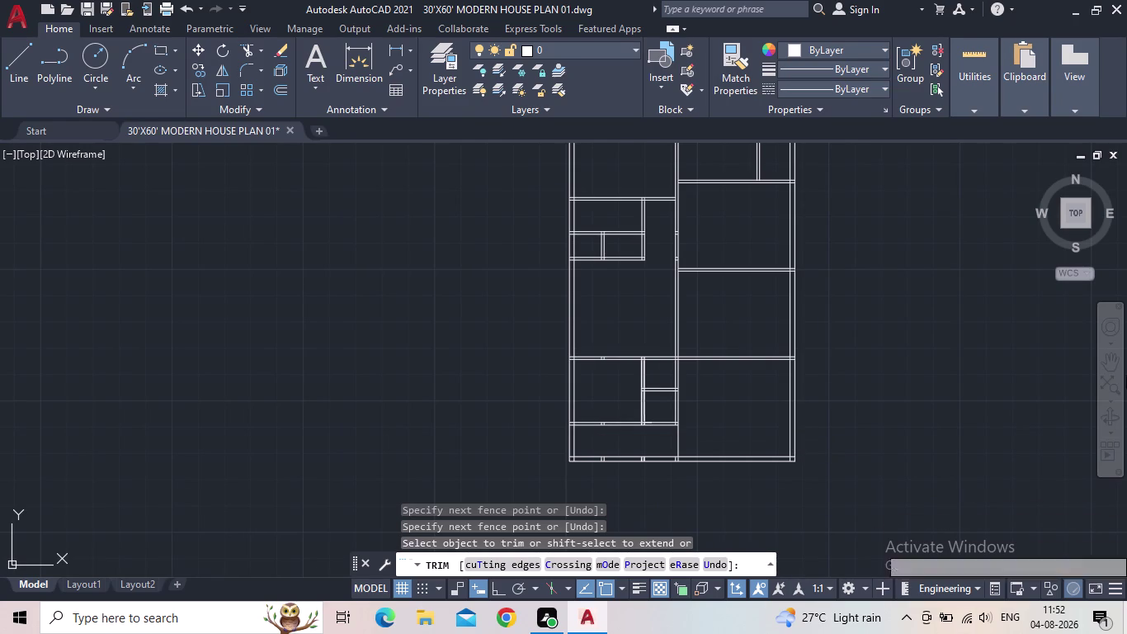
Trim four segments of the bottom wall, then end the Trim command.
scroll(up, 3)
scroll(up, 3)
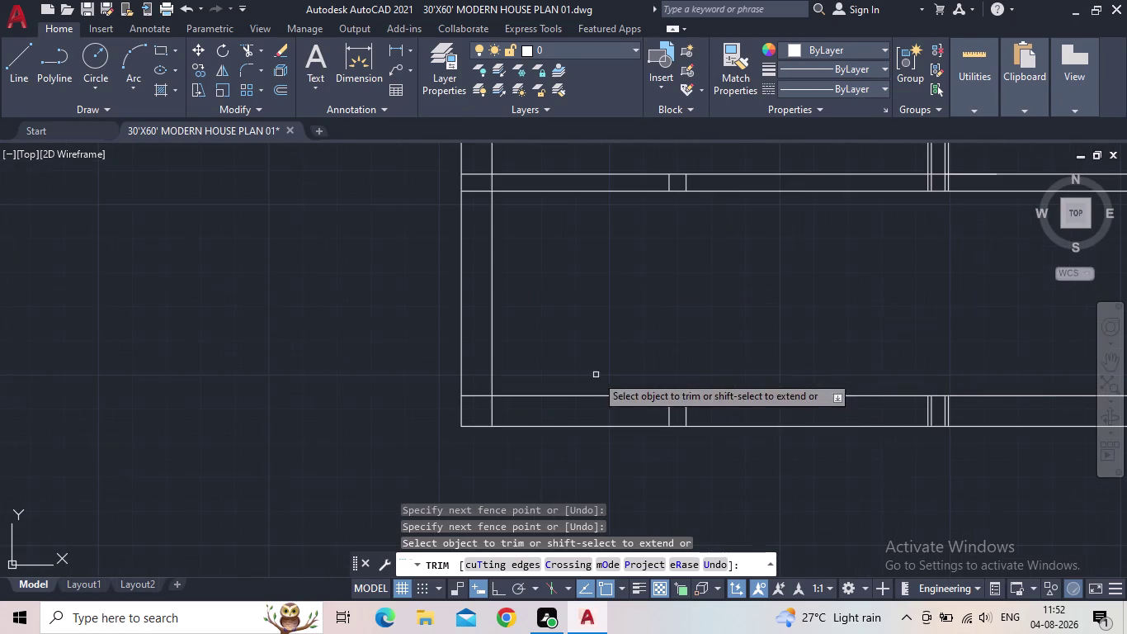
click(657, 415)
click(699, 412)
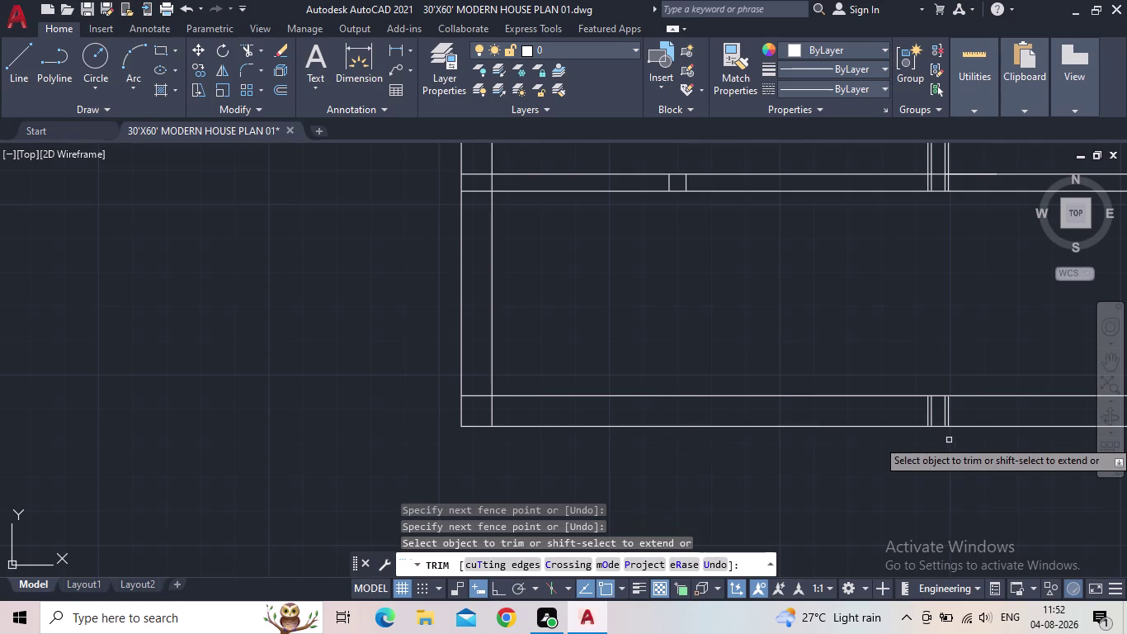
click(966, 416)
click(917, 416)
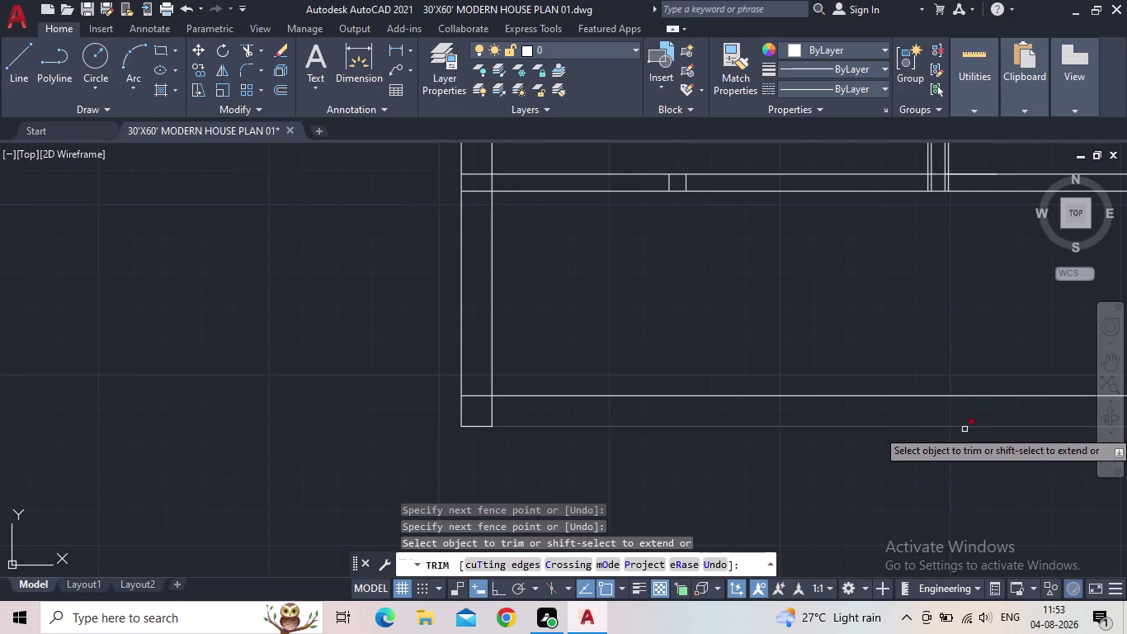
scroll(down, 3)
middle_drag(955, 509, 901, 533)
scroll(down, 3)
middle_drag(881, 509, 731, 486)
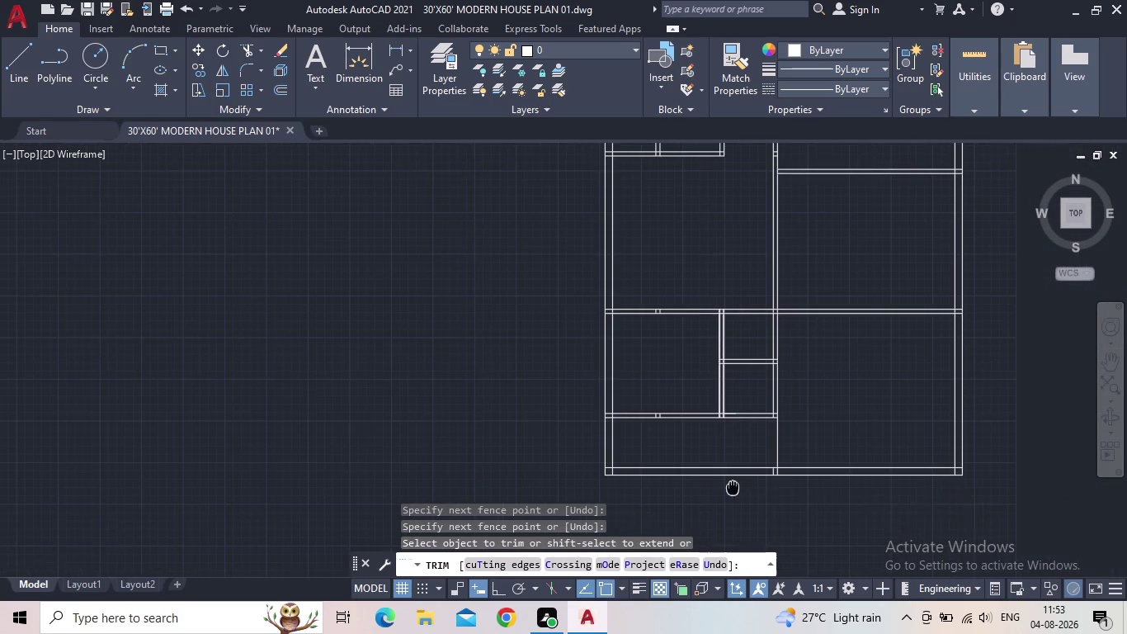
middle_drag(732, 486, 728, 486)
key(Escape)
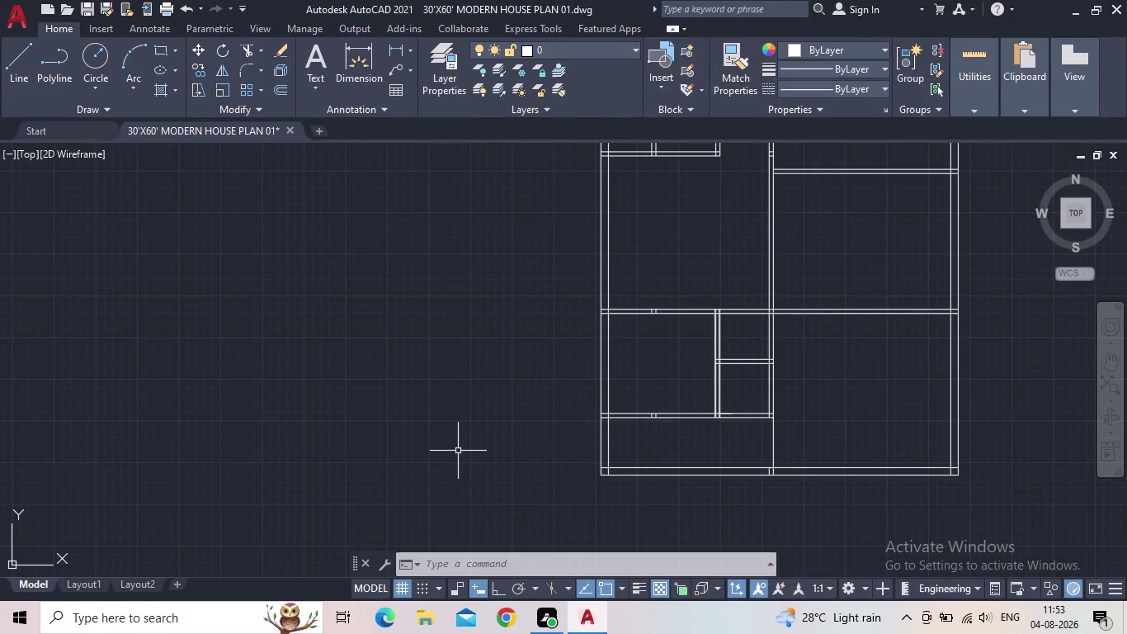
middle_drag(531, 431, 467, 465)
scroll(down, 3)
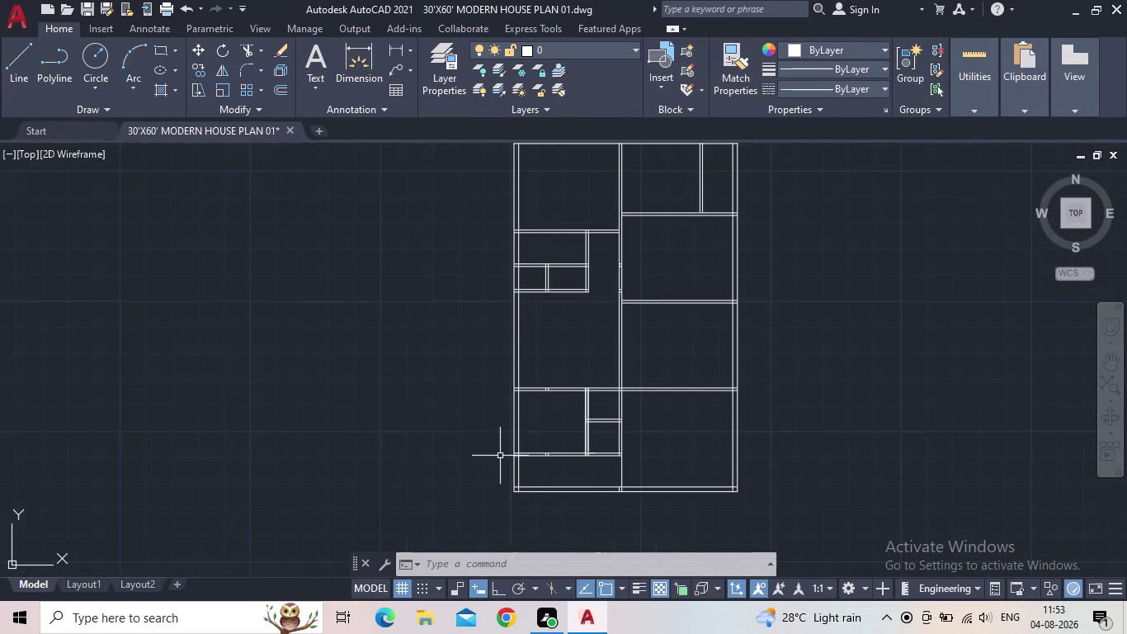
middle_drag(583, 426, 545, 463)
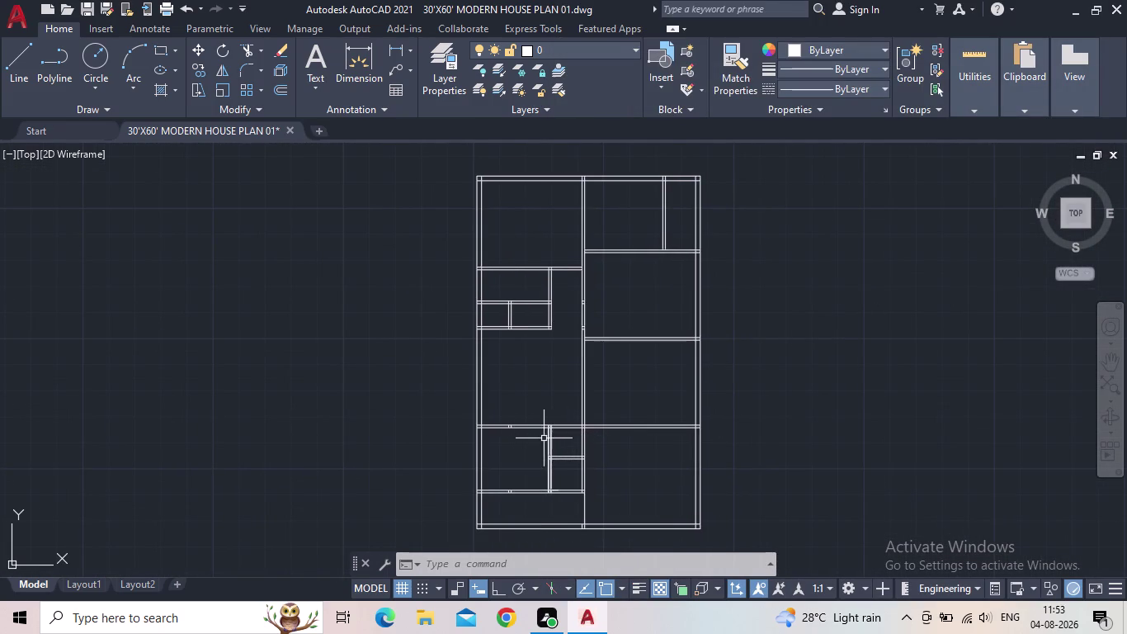
scroll(up, 3)
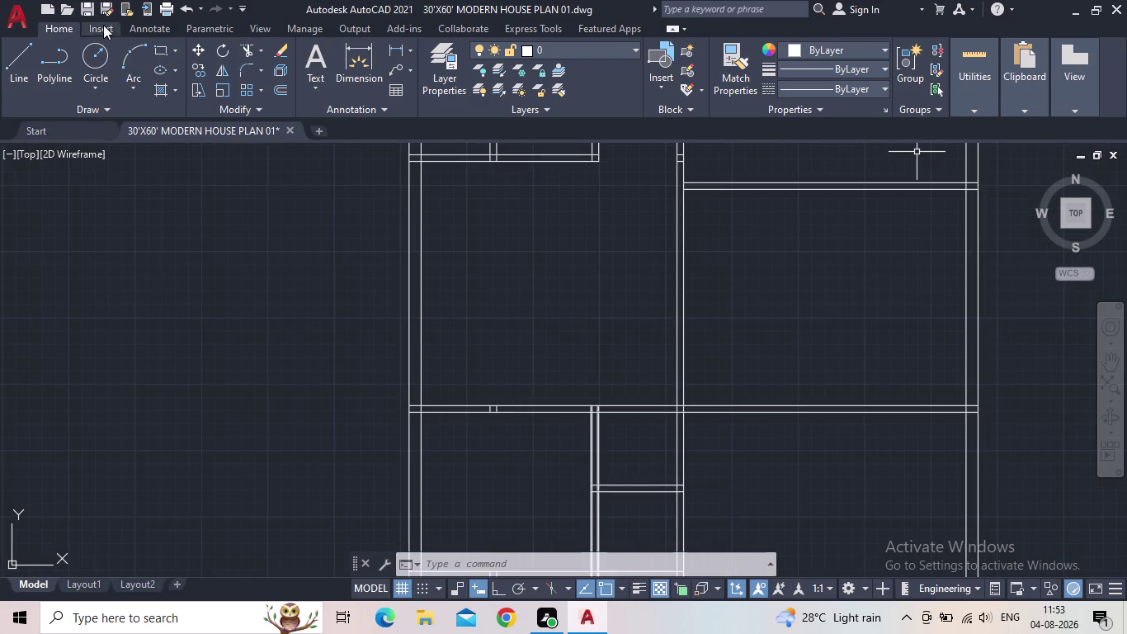
click(161, 55)
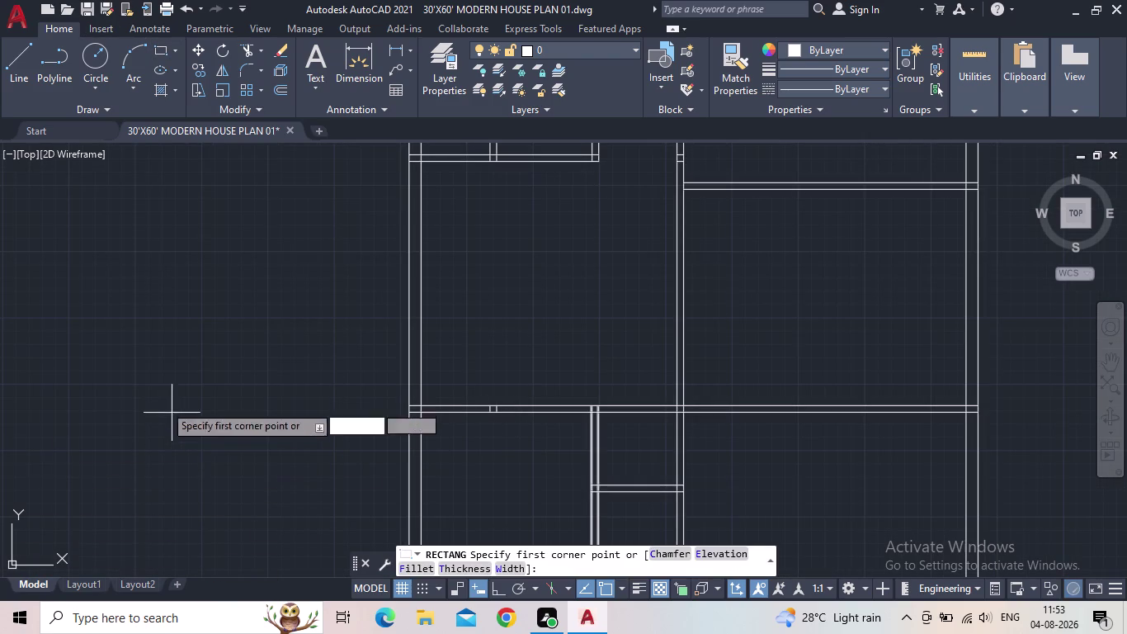
drag(187, 327, 201, 356)
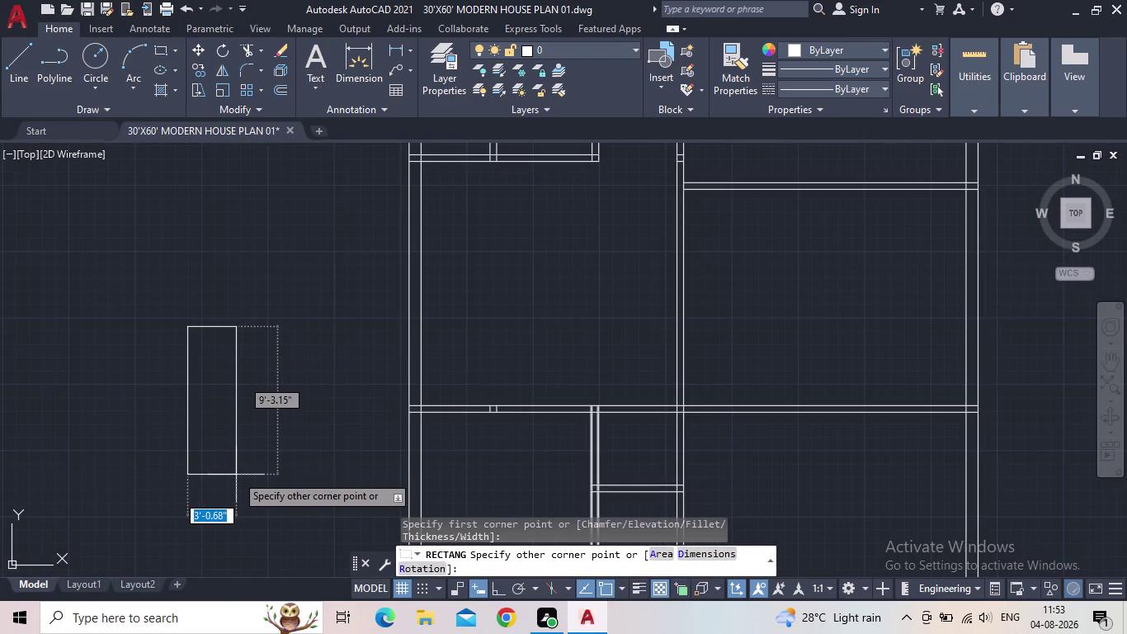
key(d)
key(Return)
key(Escape)
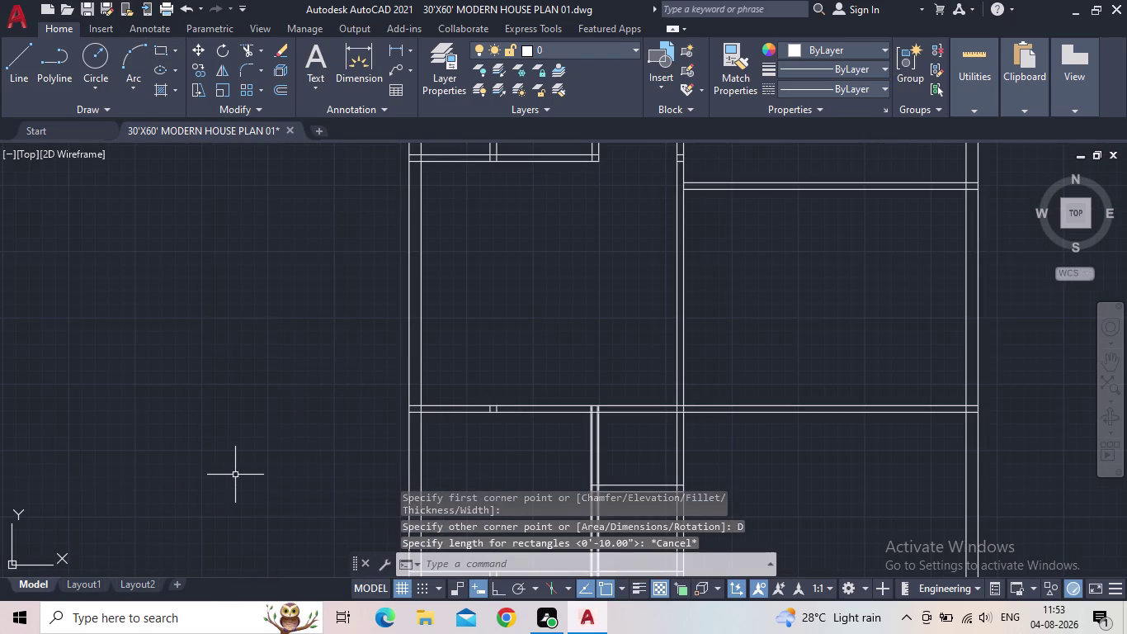
scroll(down, 3)
middle_drag(571, 328, 558, 344)
scroll(down, 3)
middle_click(556, 351)
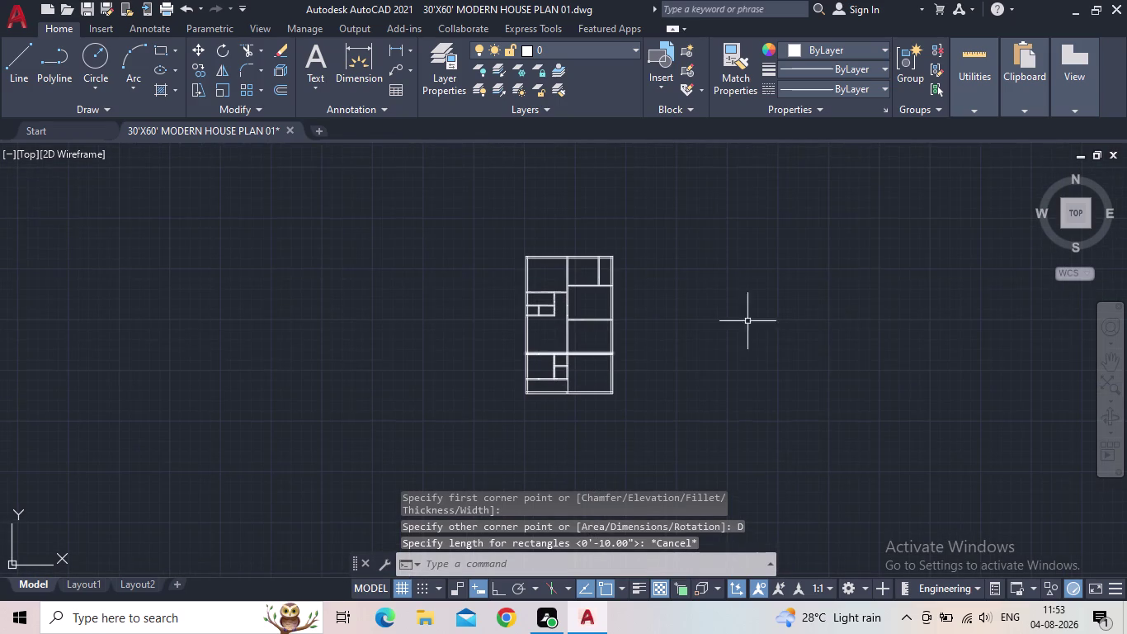
click(442, 78)
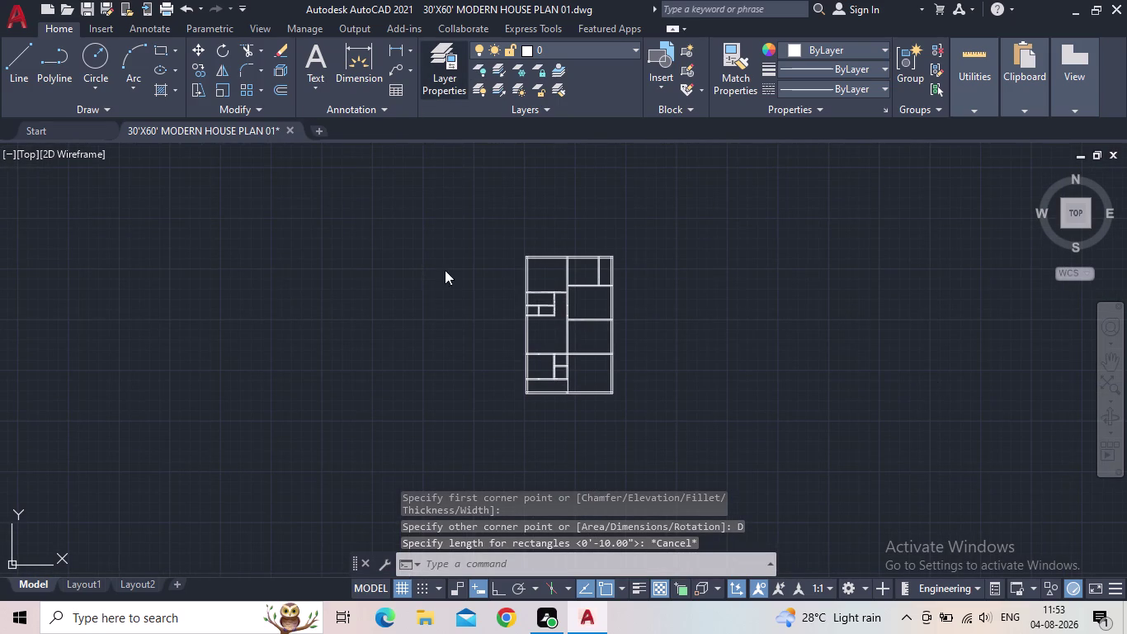